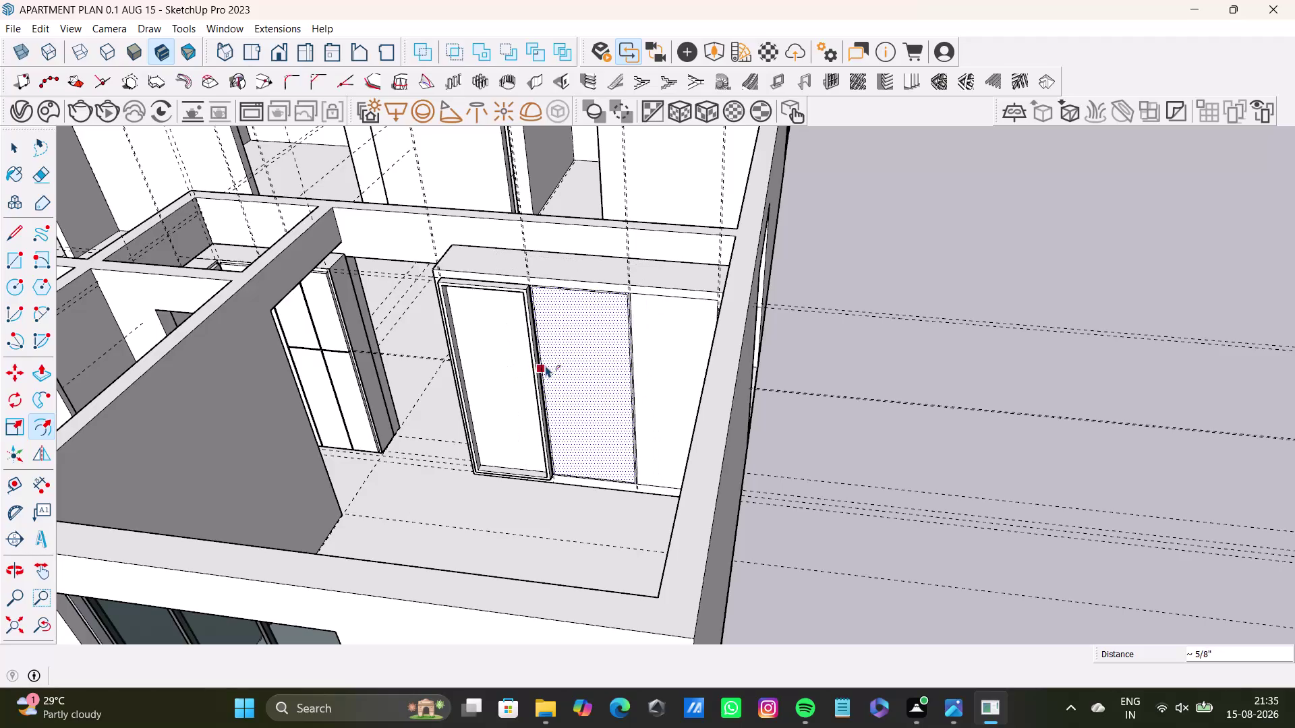
Offset the middle shutter's face inward to create its inner border.
click(543, 362)
middle_drag(578, 427, 601, 468)
scroll(up, 3)
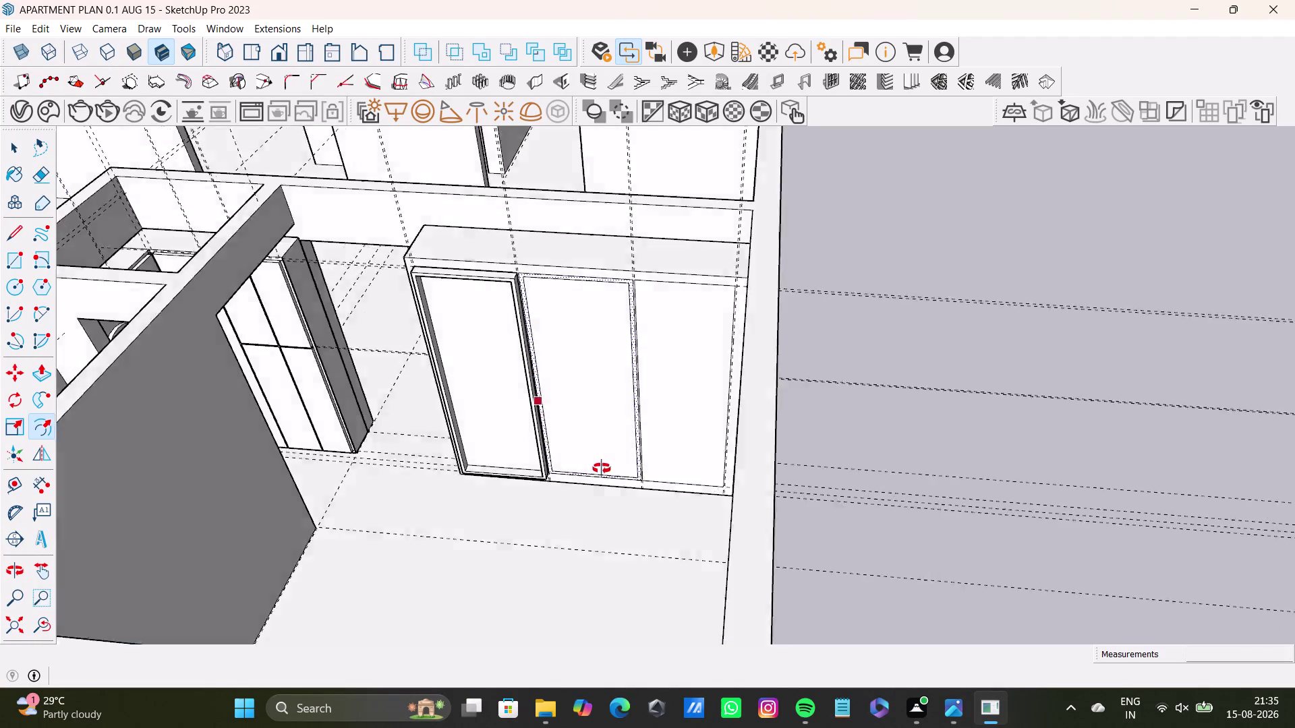
middle_drag(600, 468, 606, 471)
scroll(up, 3)
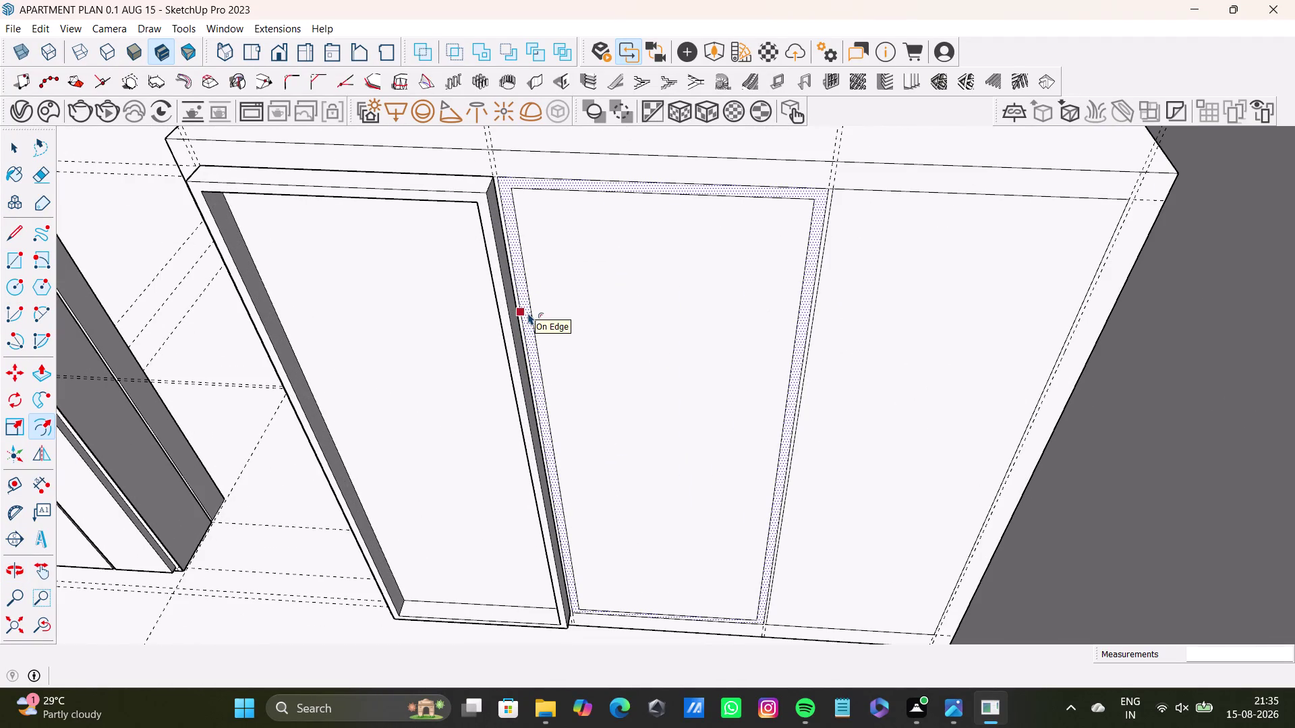
key(space)
click(525, 321)
Push the middle shutter's inner panel back about 3 1/2" with Push/Pull.
key(p)
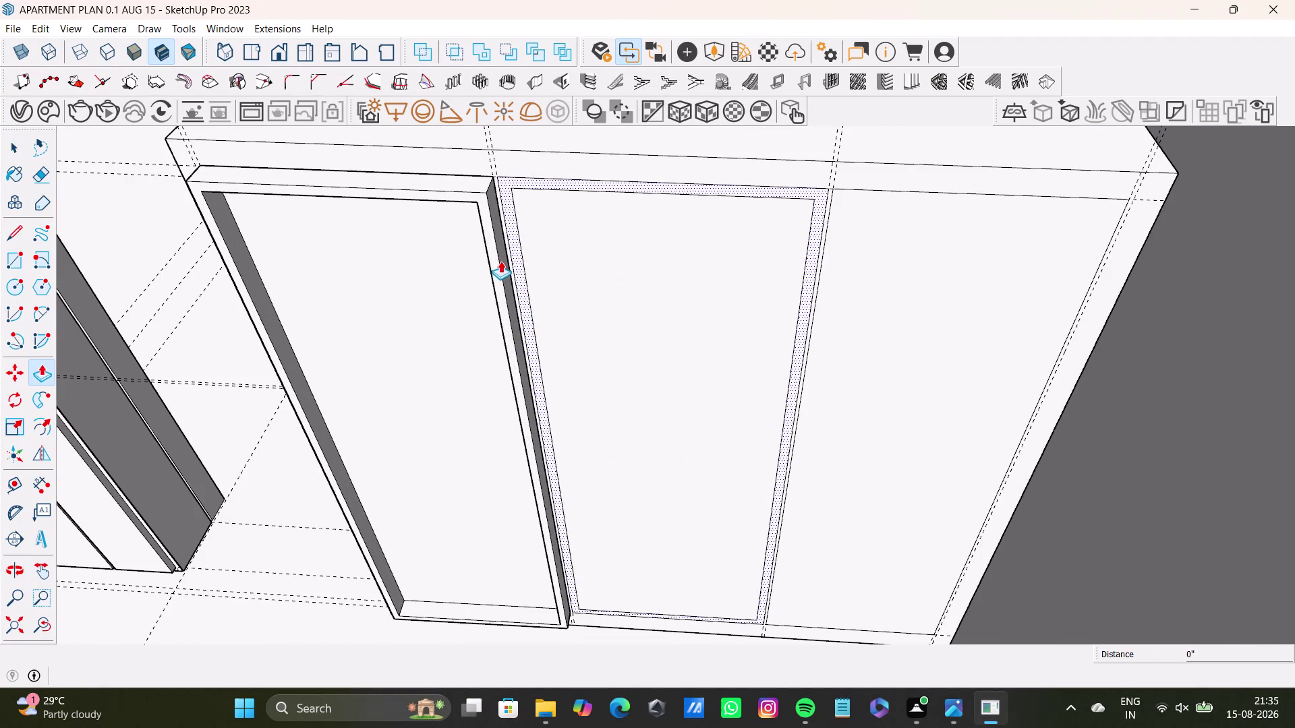
drag(516, 262, 495, 271)
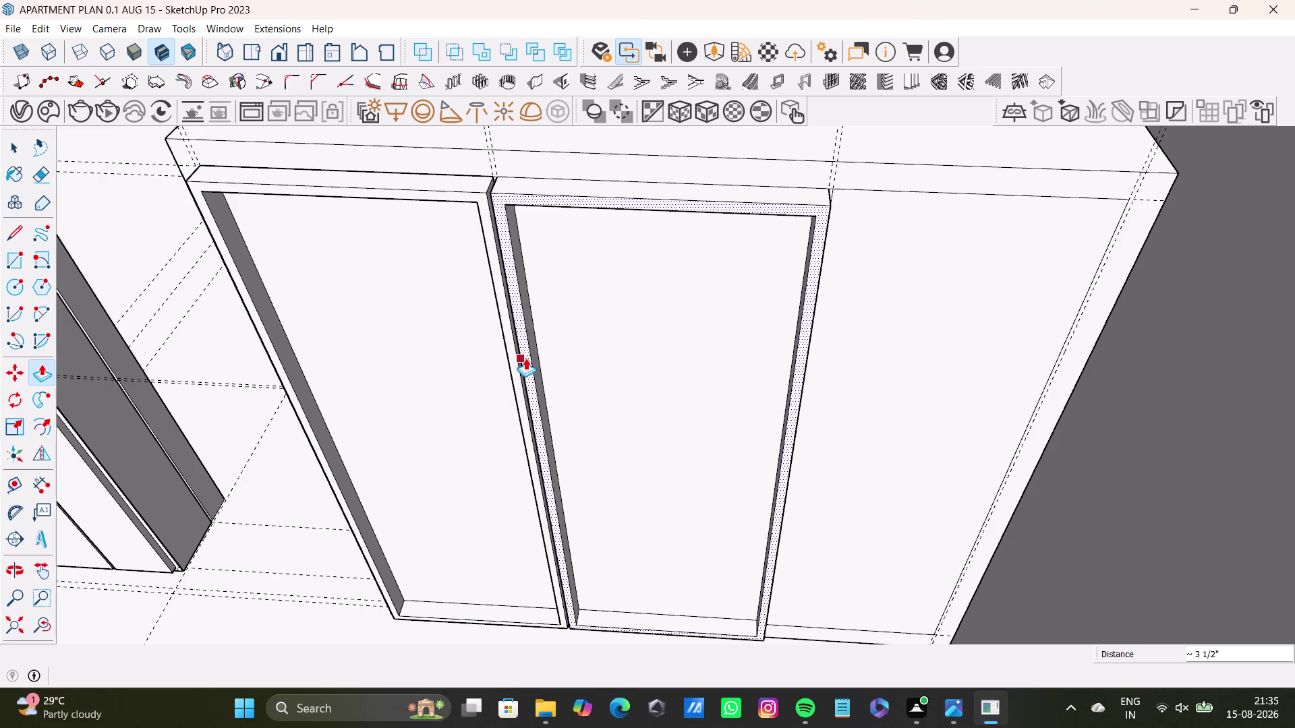
scroll(down, 3)
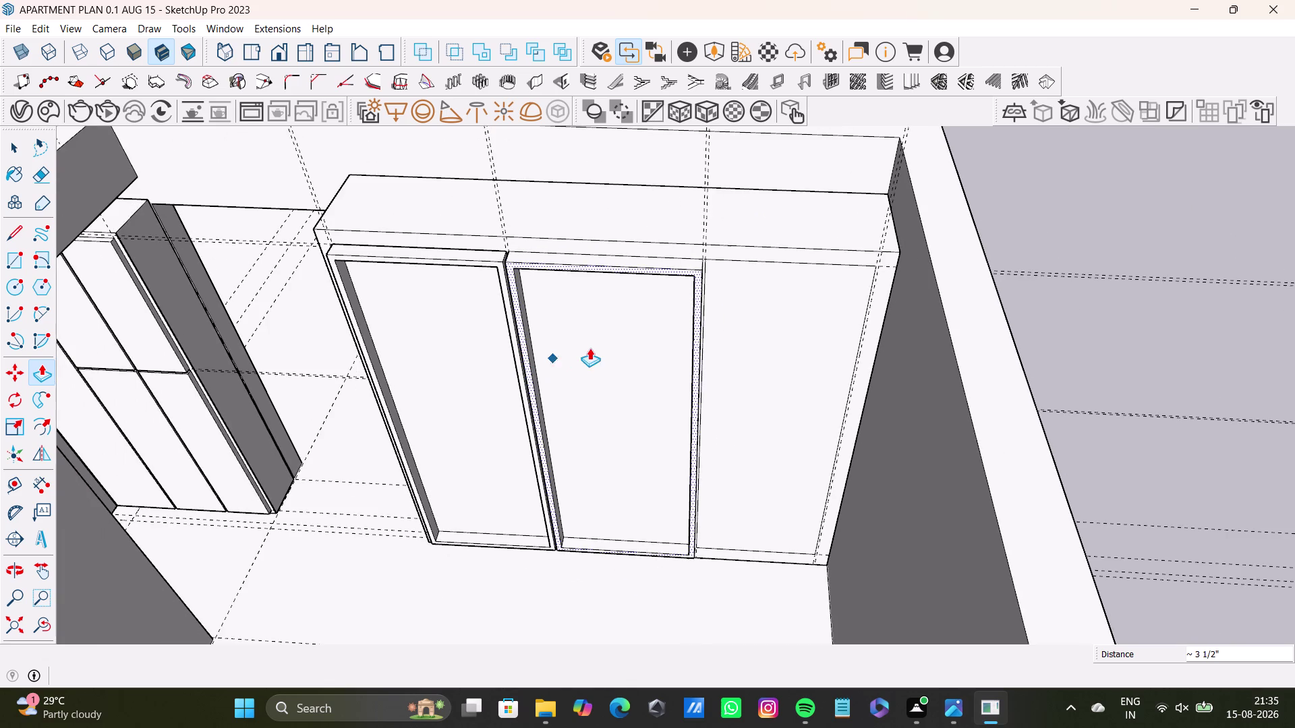
Try offsetting the right shutter's face, undoing two wrongly sized insets.
middle_drag(595, 345, 477, 373)
click(643, 365)
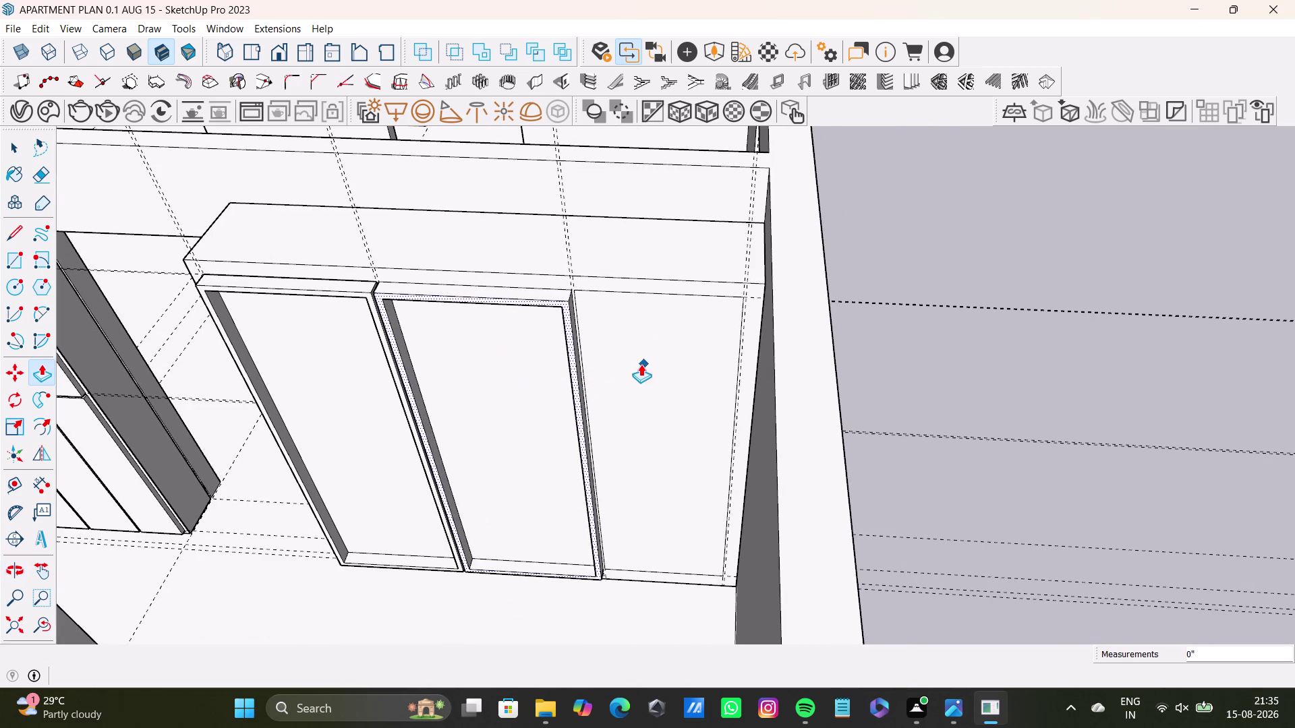
key(space)
click(640, 364)
click(46, 433)
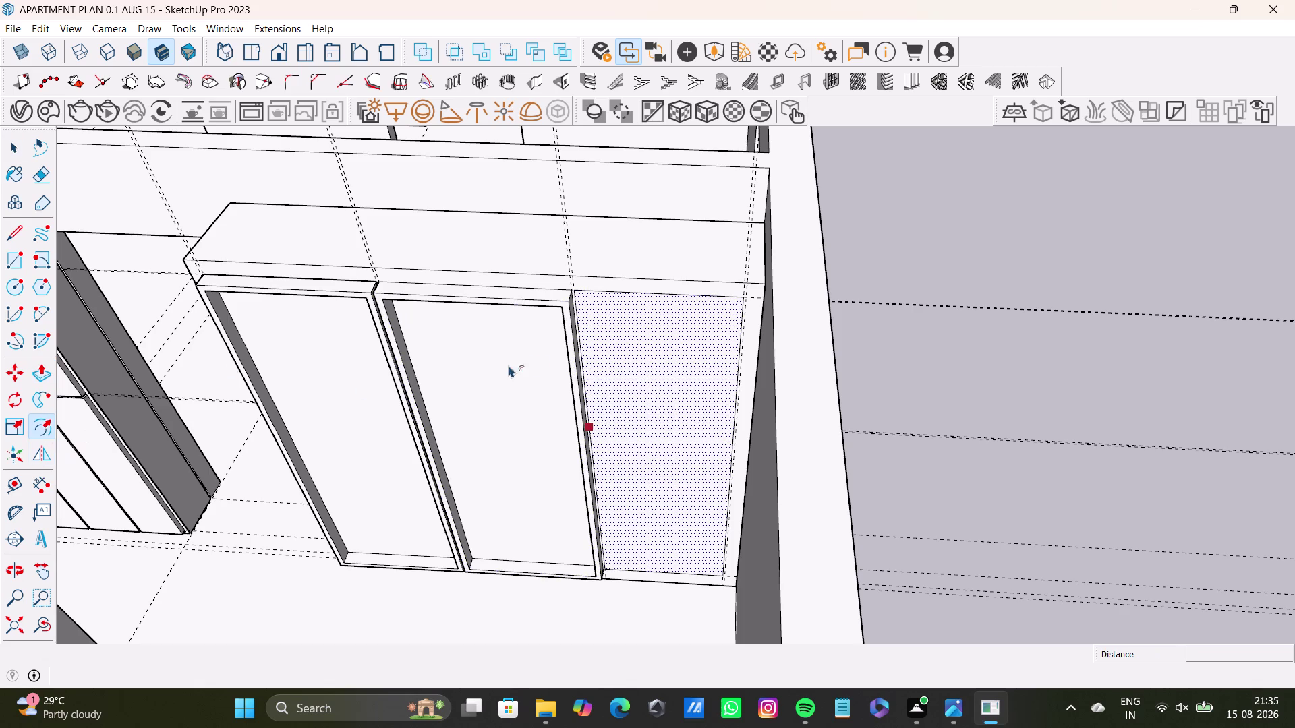
click(646, 373)
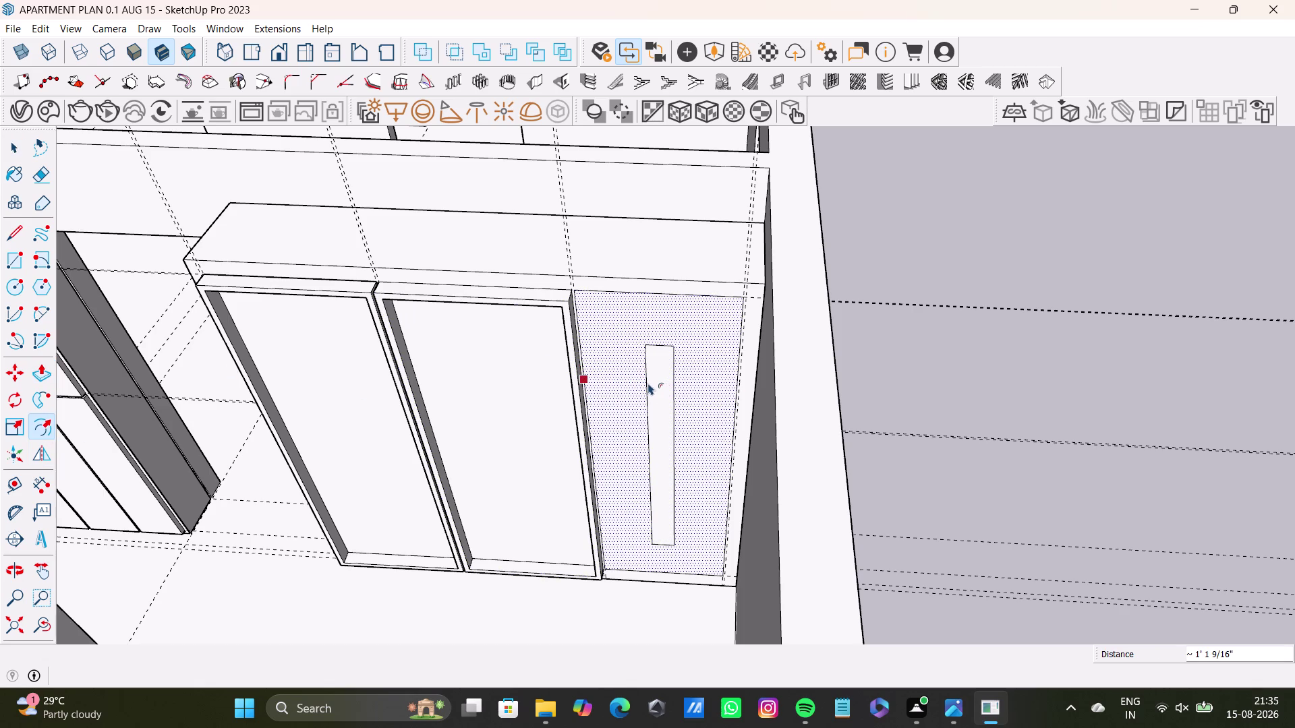
key(ctrl+z)
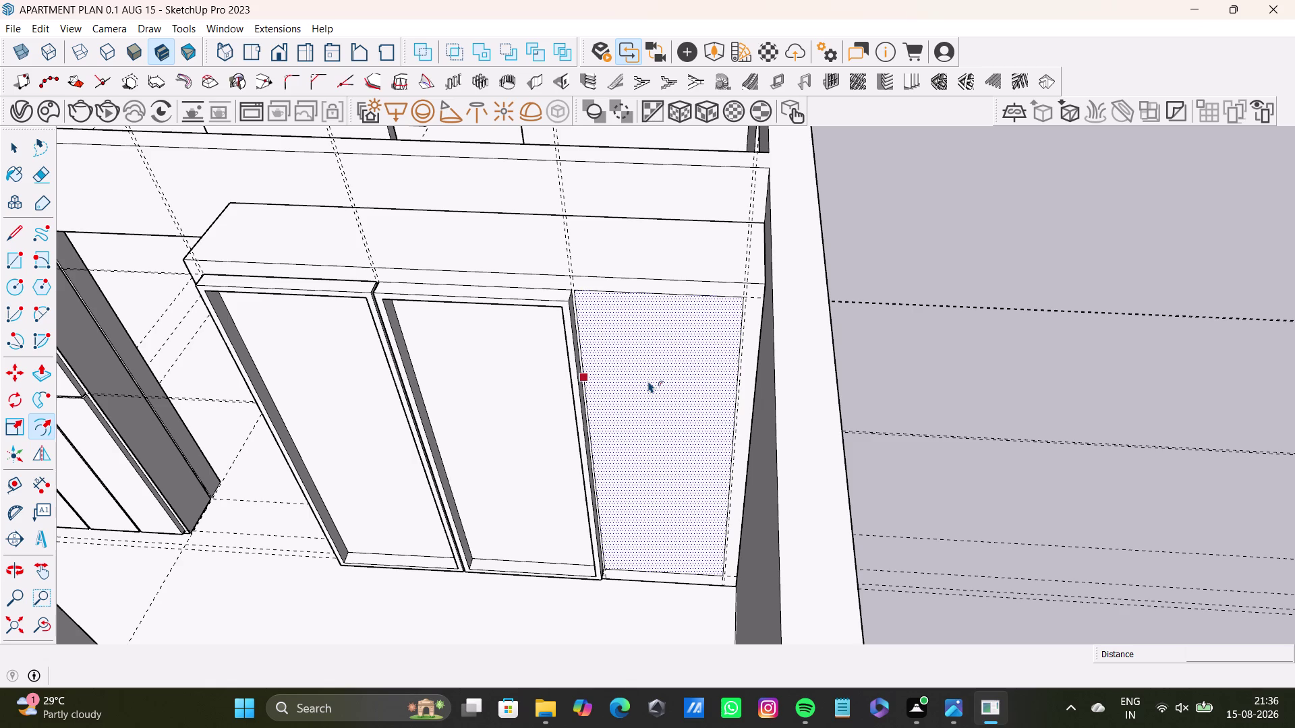
click(658, 394)
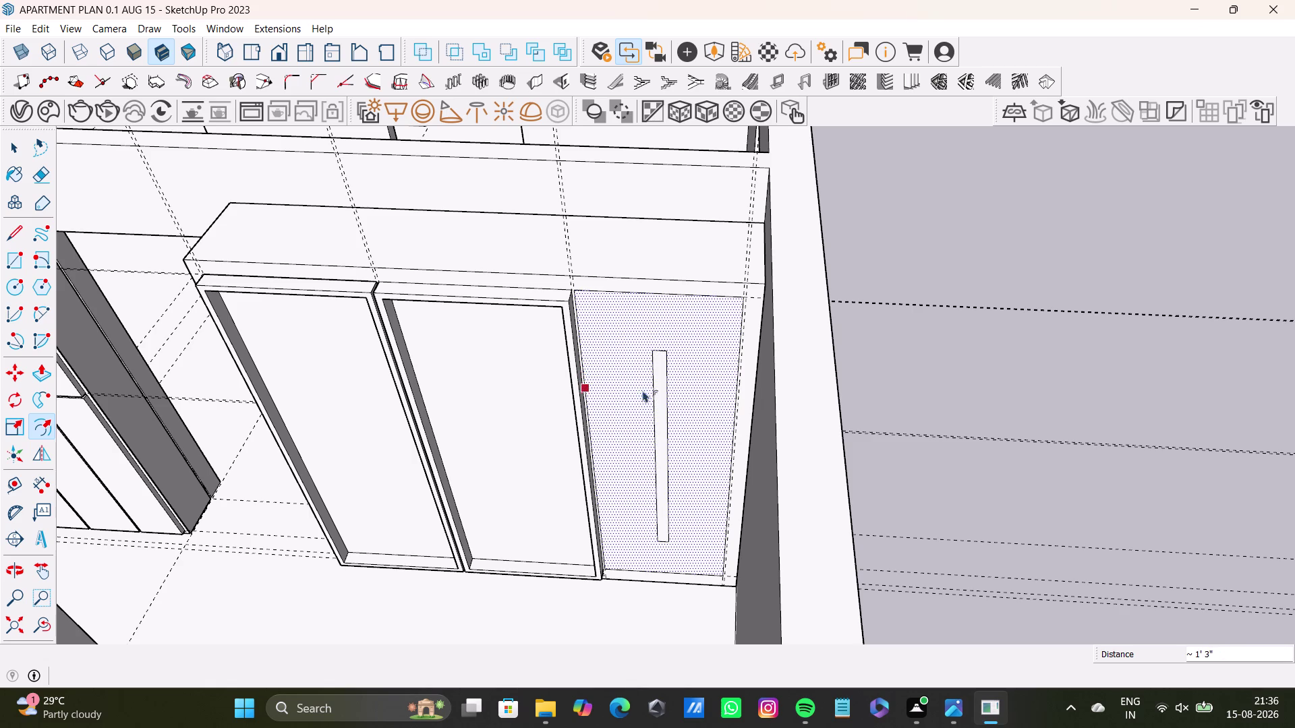
key(ctrl+z)
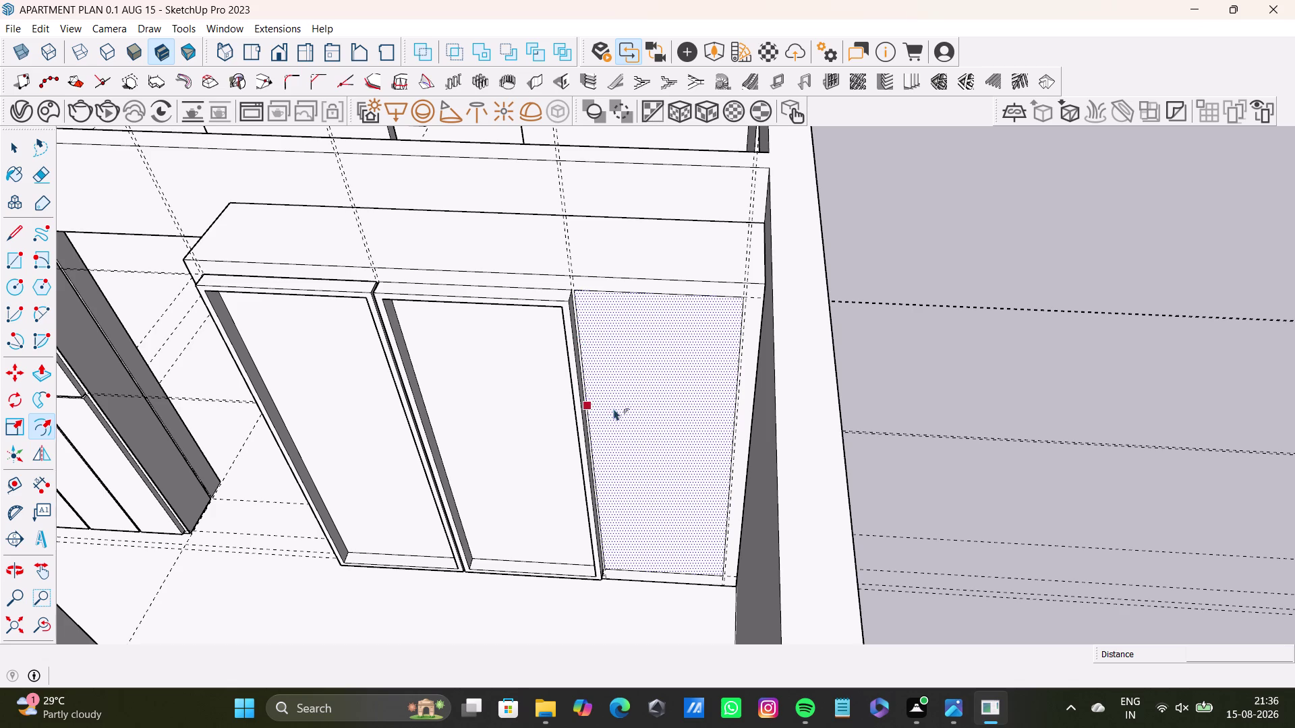
Inset the right shutter's border correctly and pick its inner panel for Push/Pull.
click(650, 404)
key(ctrl+z)
click(664, 408)
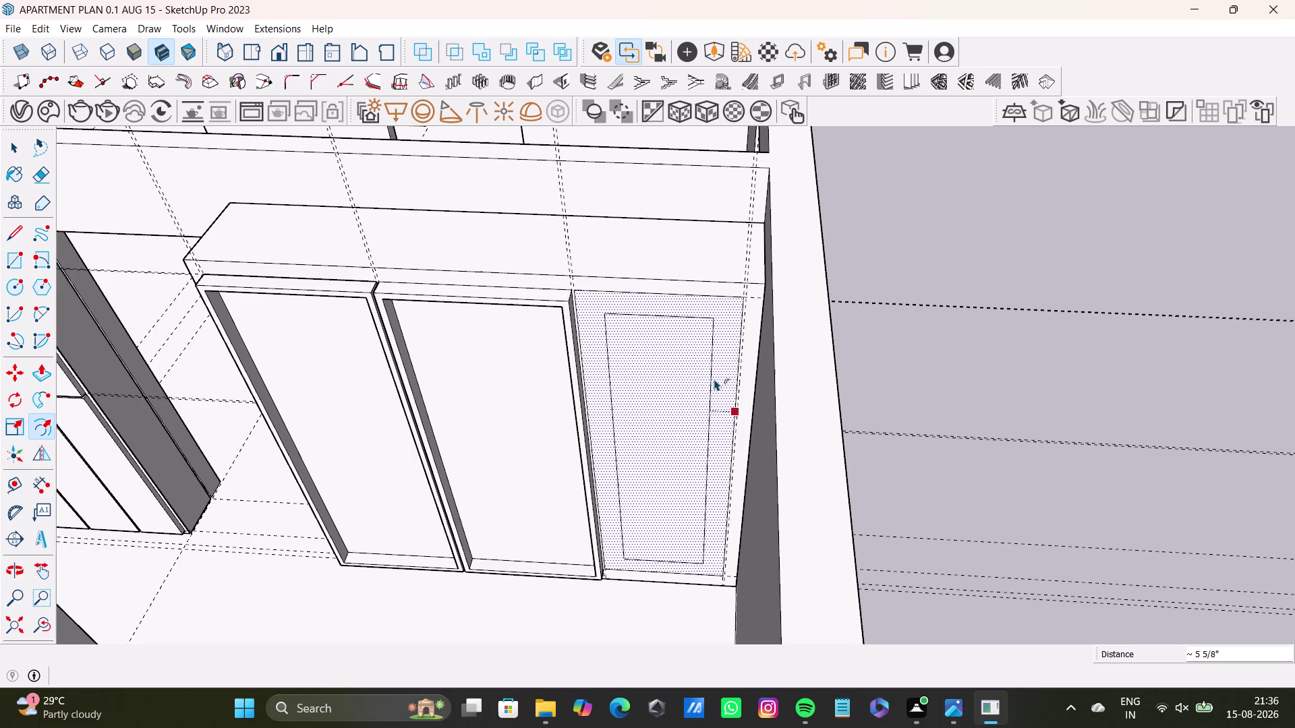
click(726, 376)
key(space)
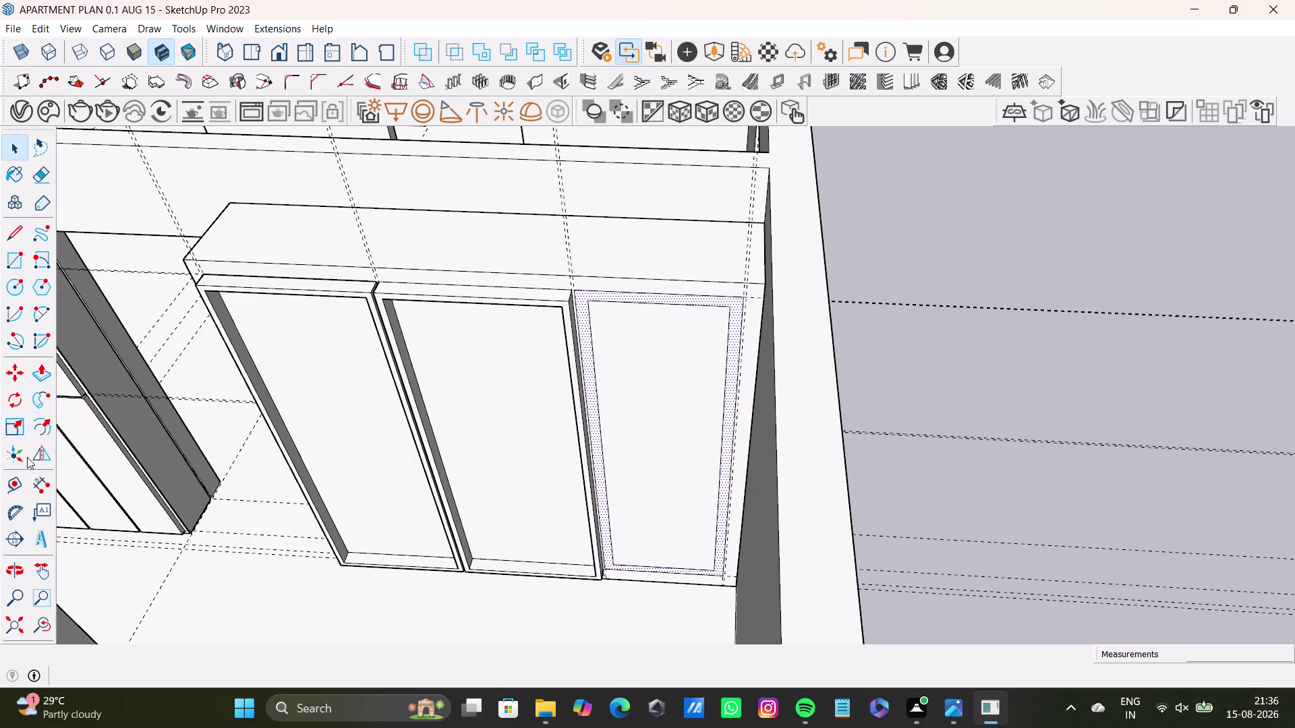
click(37, 378)
click(592, 360)
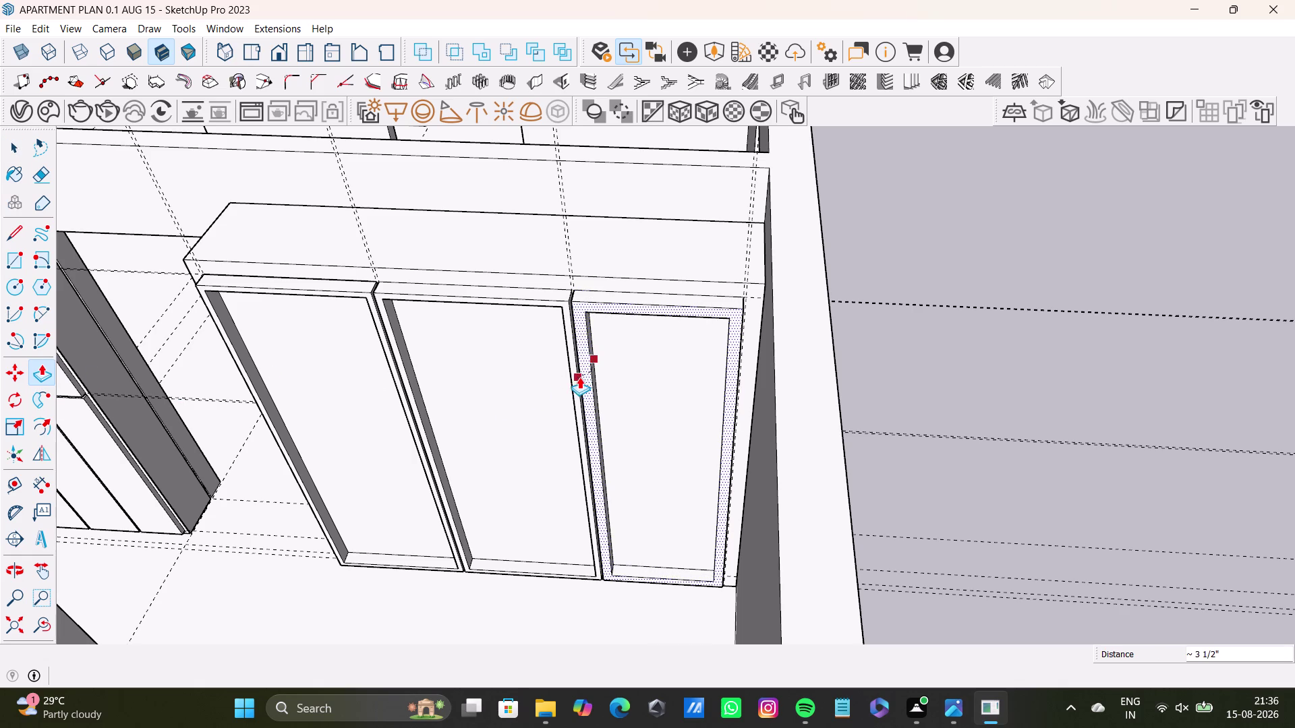
click(576, 372)
scroll(down, 3)
scroll(down, 3)
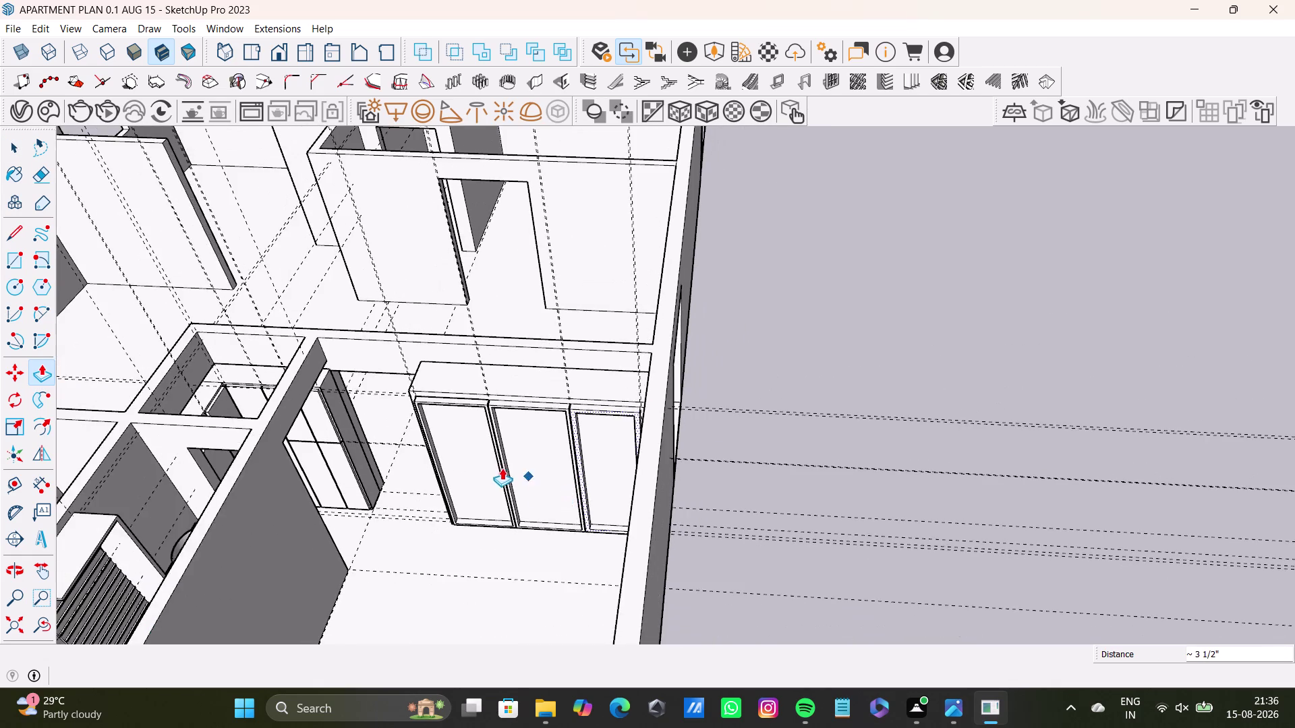
scroll(down, 3)
middle_drag(501, 467, 623, 394)
scroll(up, 3)
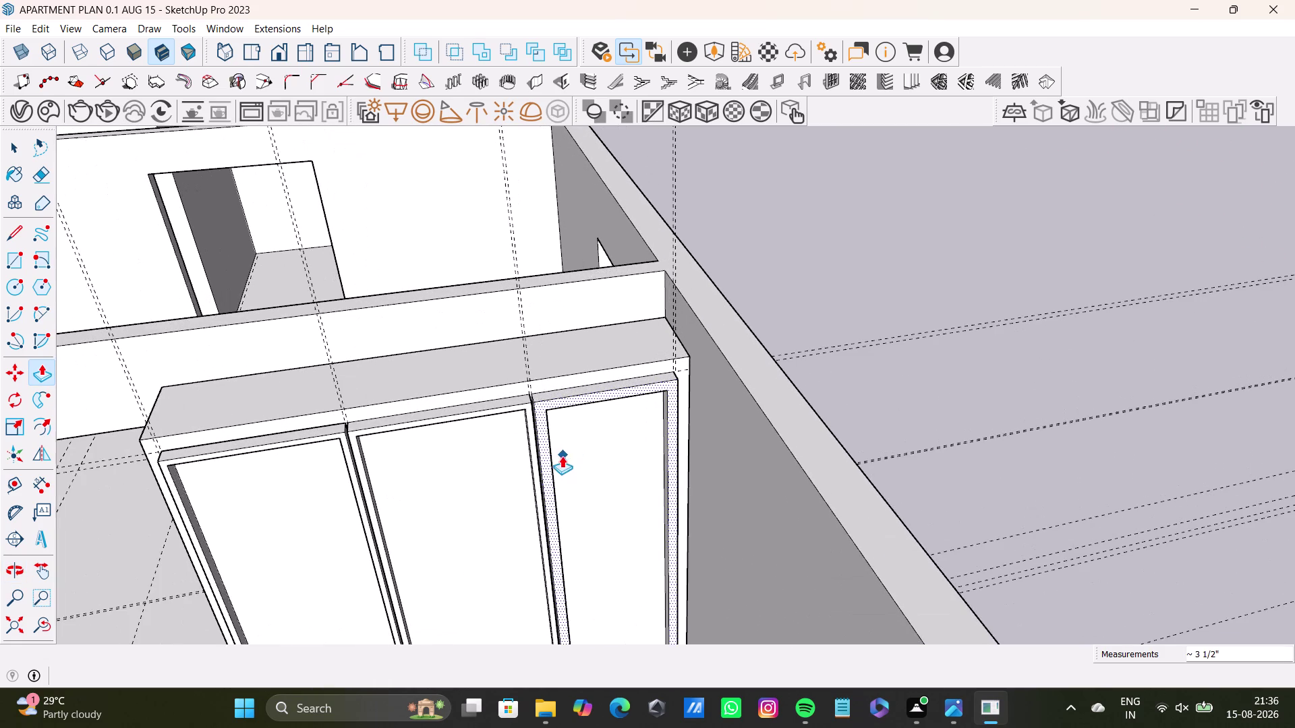
middle_drag(558, 456, 389, 459)
middle_drag(627, 508, 542, 462)
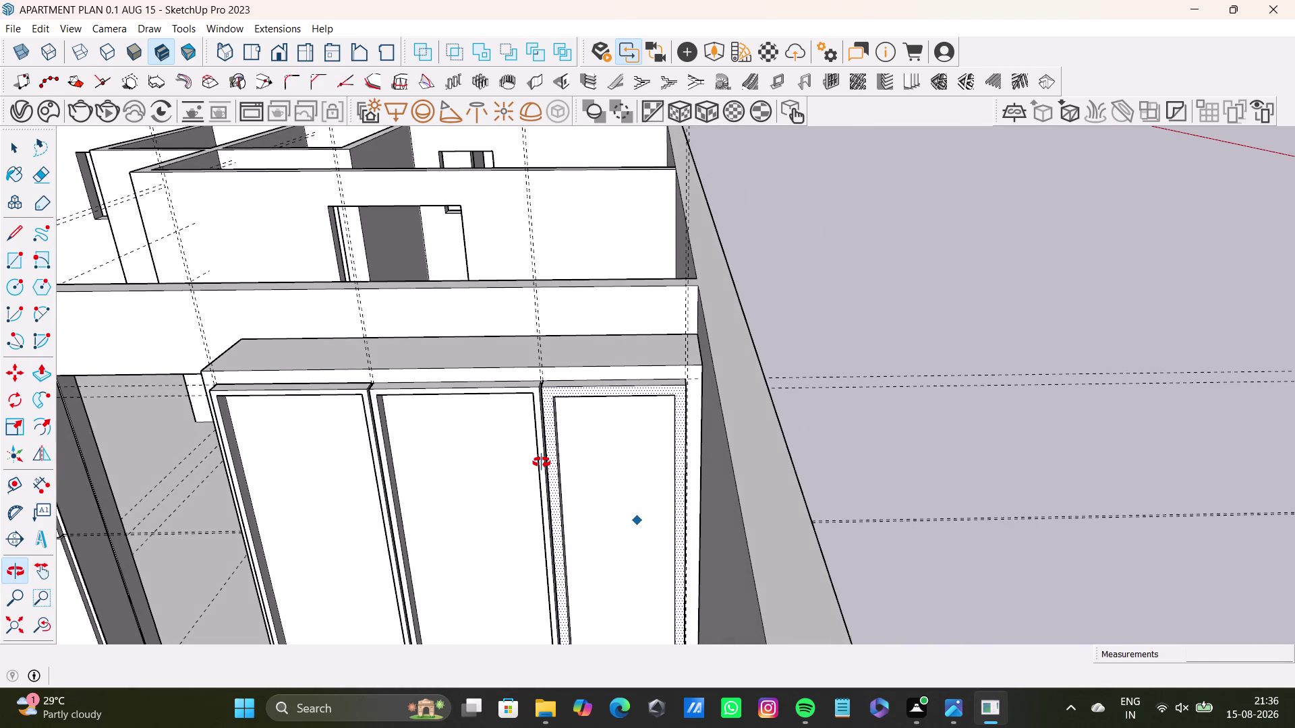
middle_drag(542, 462, 601, 432)
middle_drag(613, 429, 643, 336)
middle_drag(650, 336, 617, 382)
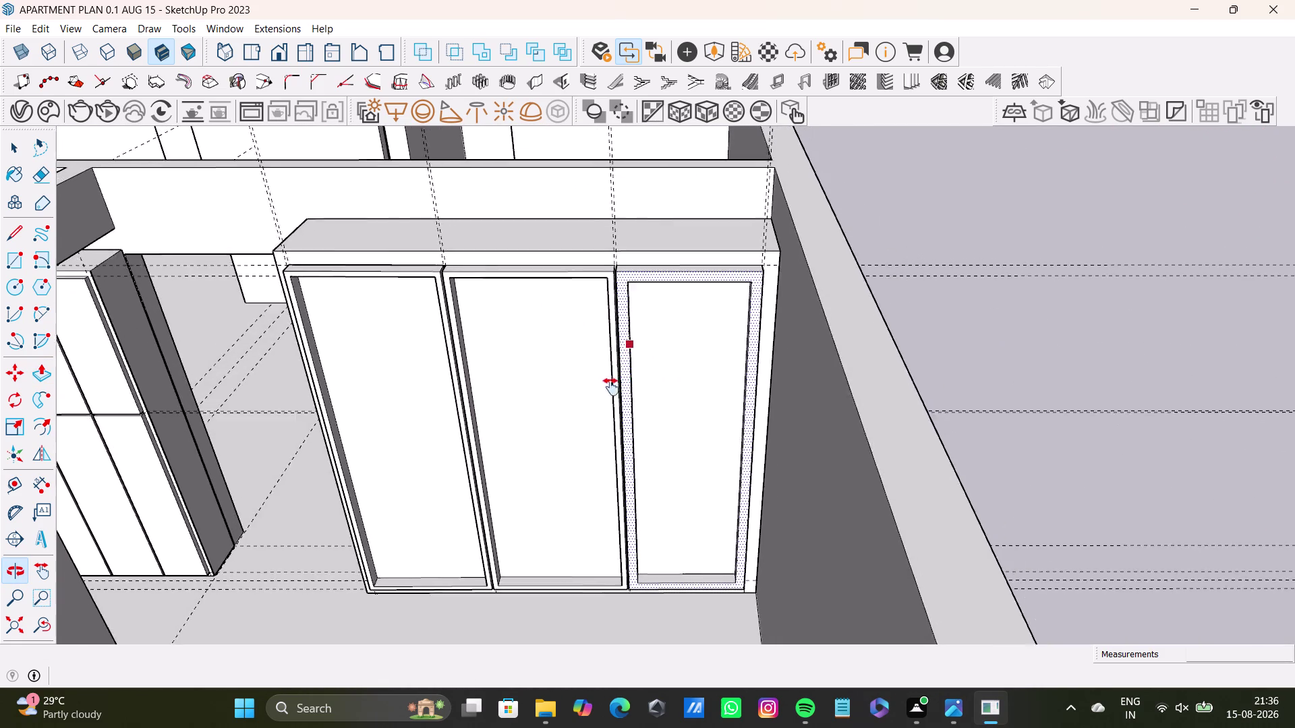
middle_drag(618, 382, 585, 476)
scroll(up, 3)
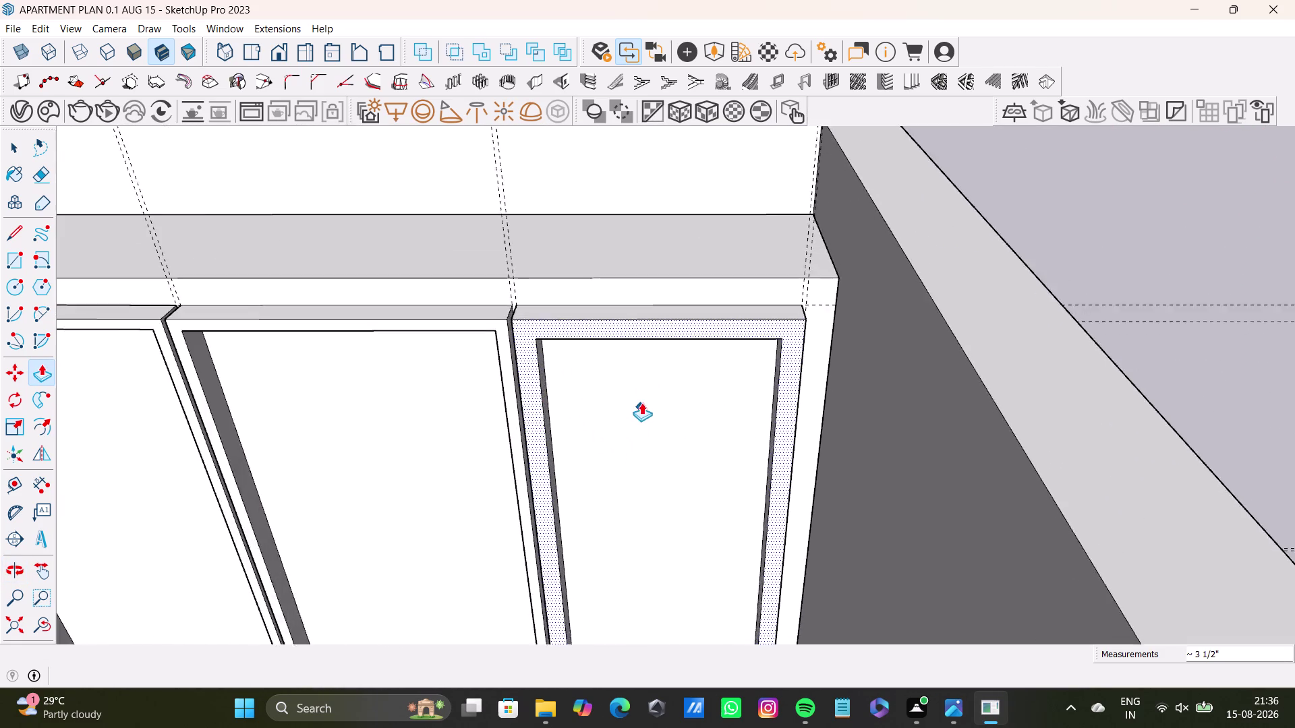
middle_drag(644, 389, 637, 273)
scroll(up, 3)
middle_drag(591, 365, 518, 238)
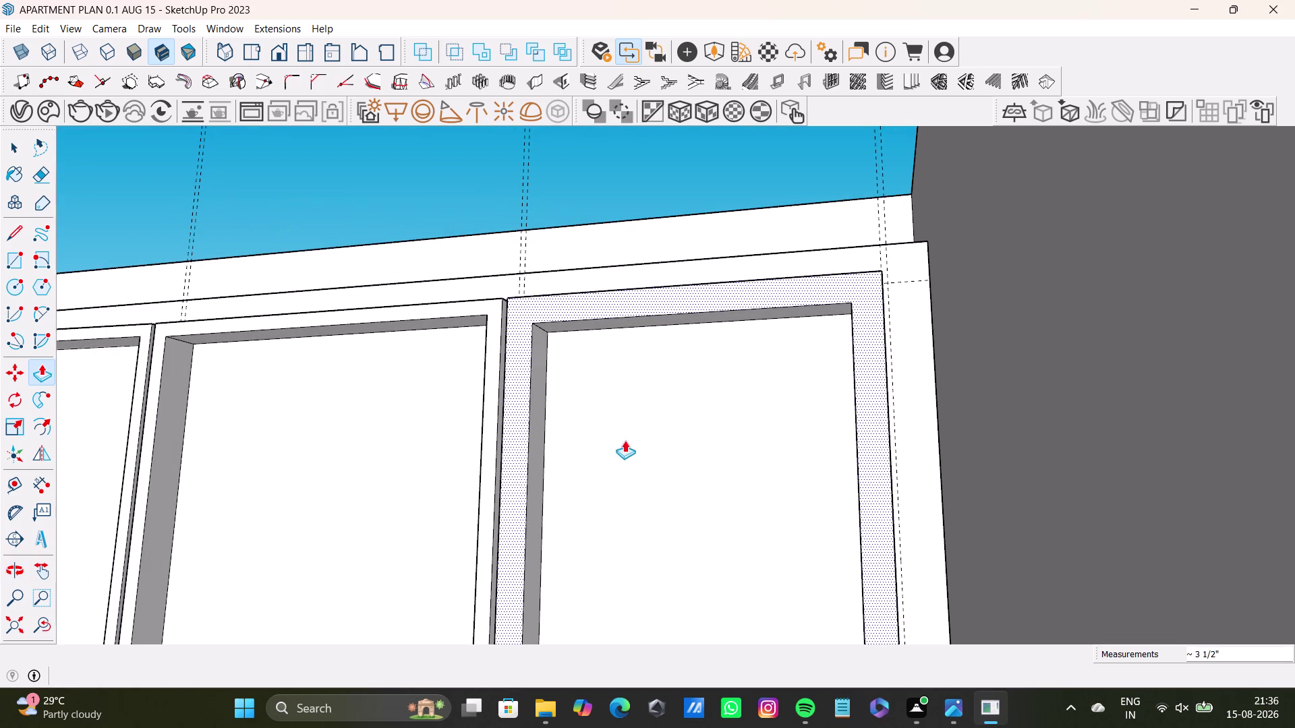
middle_drag(612, 419, 571, 503)
scroll(up, 3)
middle_drag(571, 421, 583, 345)
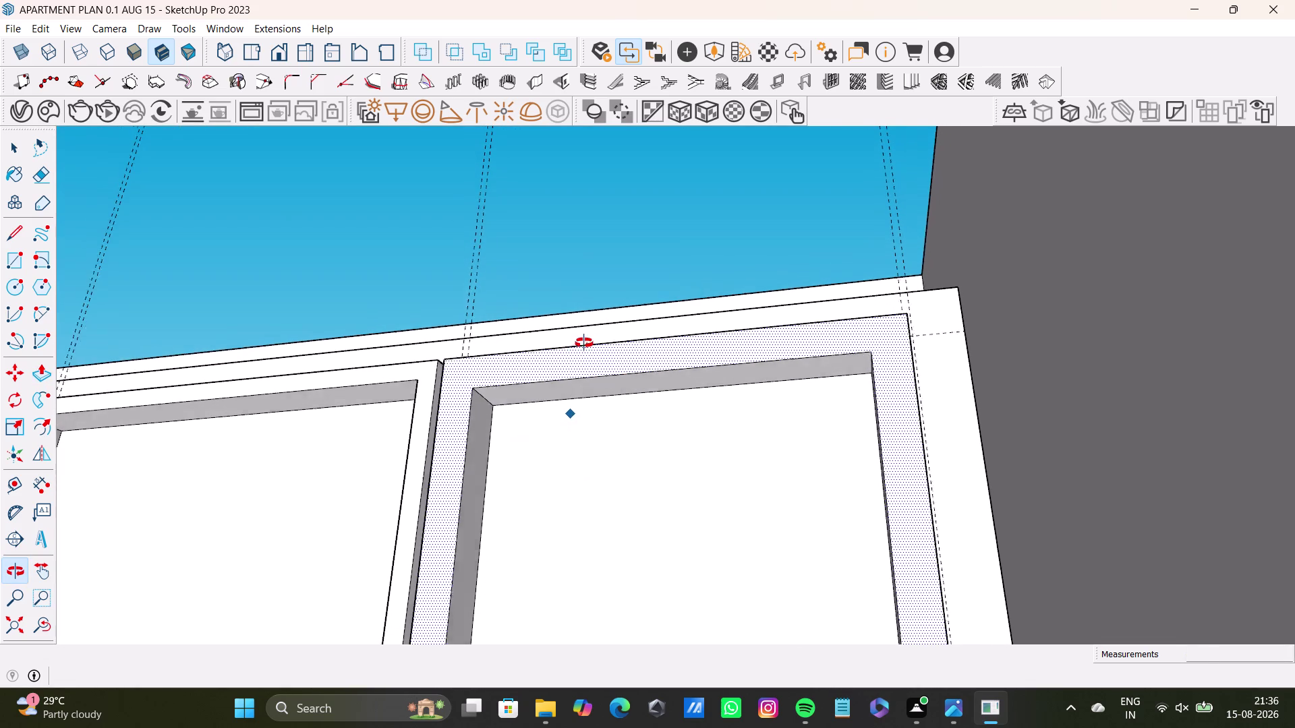
middle_drag(582, 344, 583, 343)
key(space)
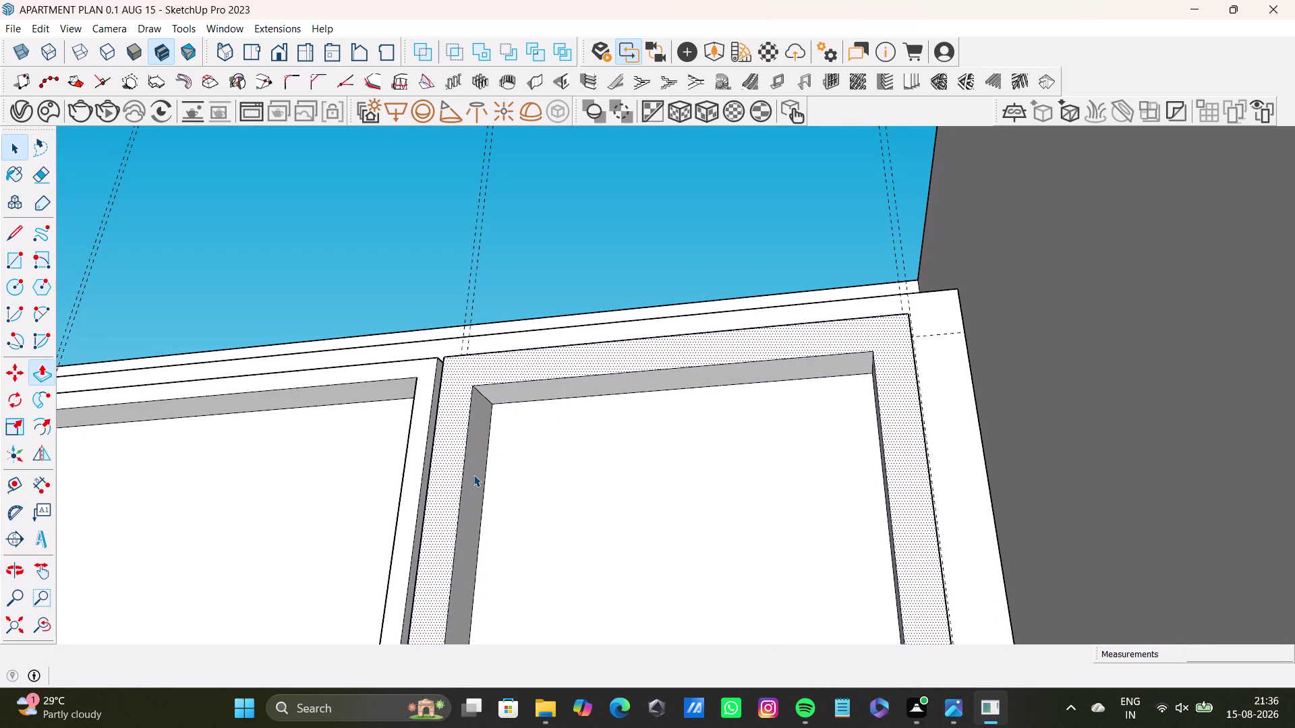
Push/Pull the right shutter's inner side and top frame faces, using a 1/2" offset.
click(474, 476)
key(p)
drag(474, 477, 467, 479)
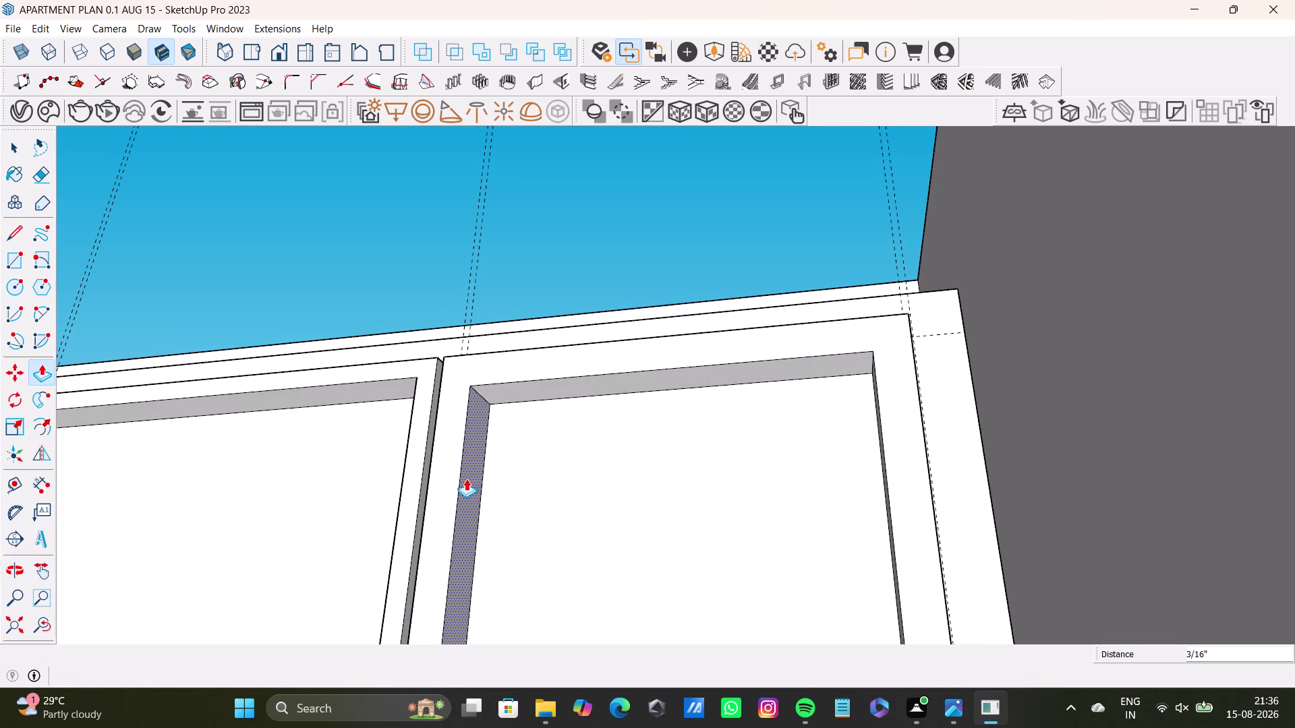
drag(467, 479, 465, 479)
key(space)
click(593, 383)
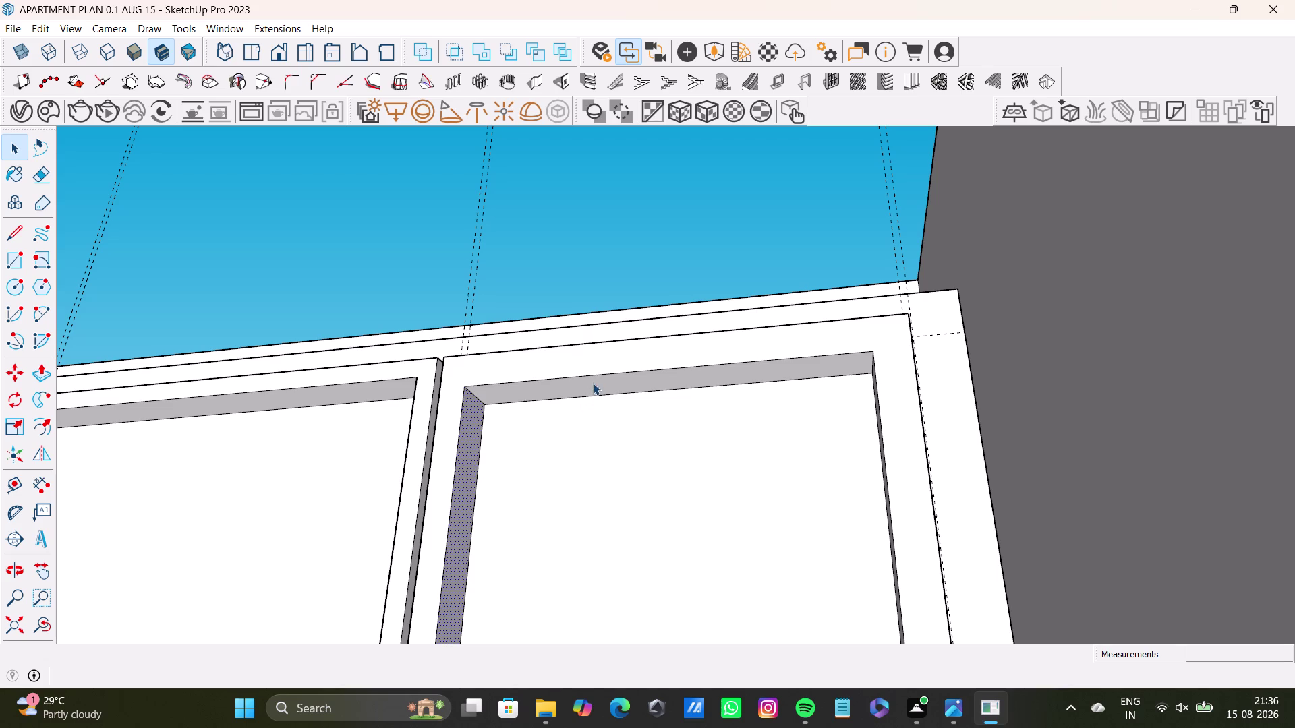
key(p)
drag(592, 382, 593, 375)
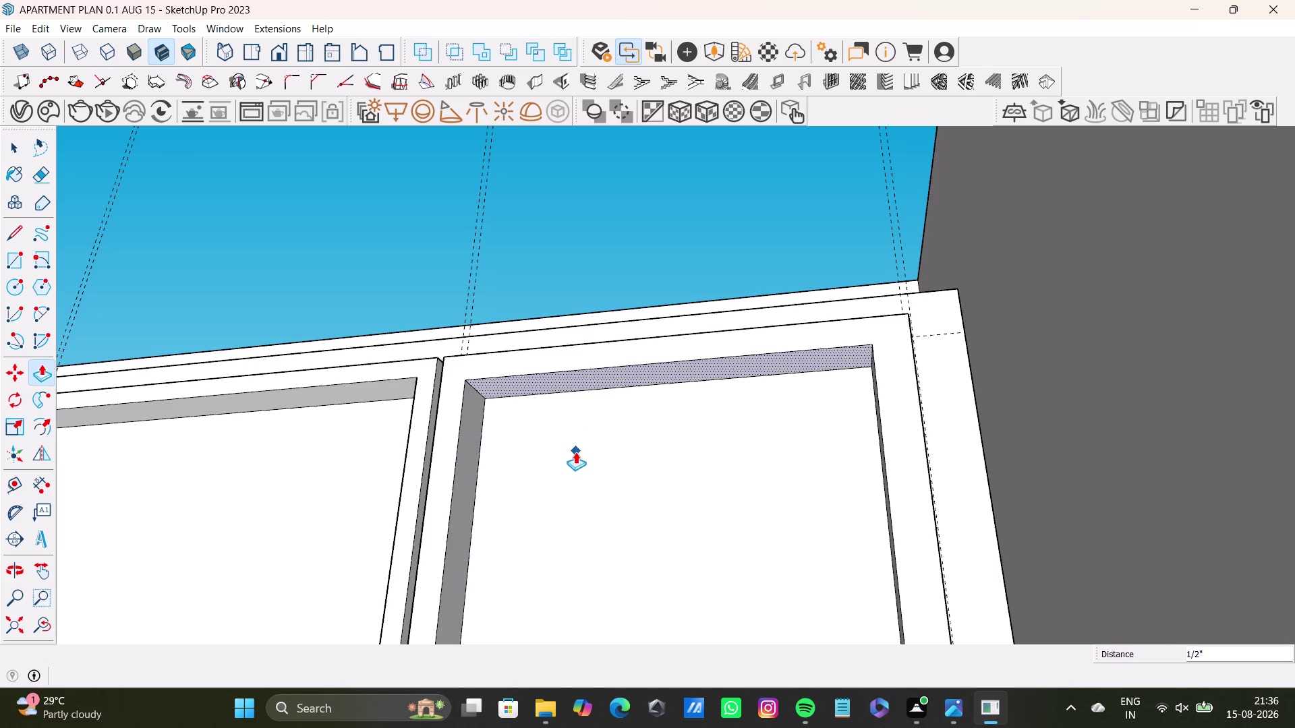
Push the right inner frame strip back 3/8" and return to Select.
middle_drag(635, 495, 759, 622)
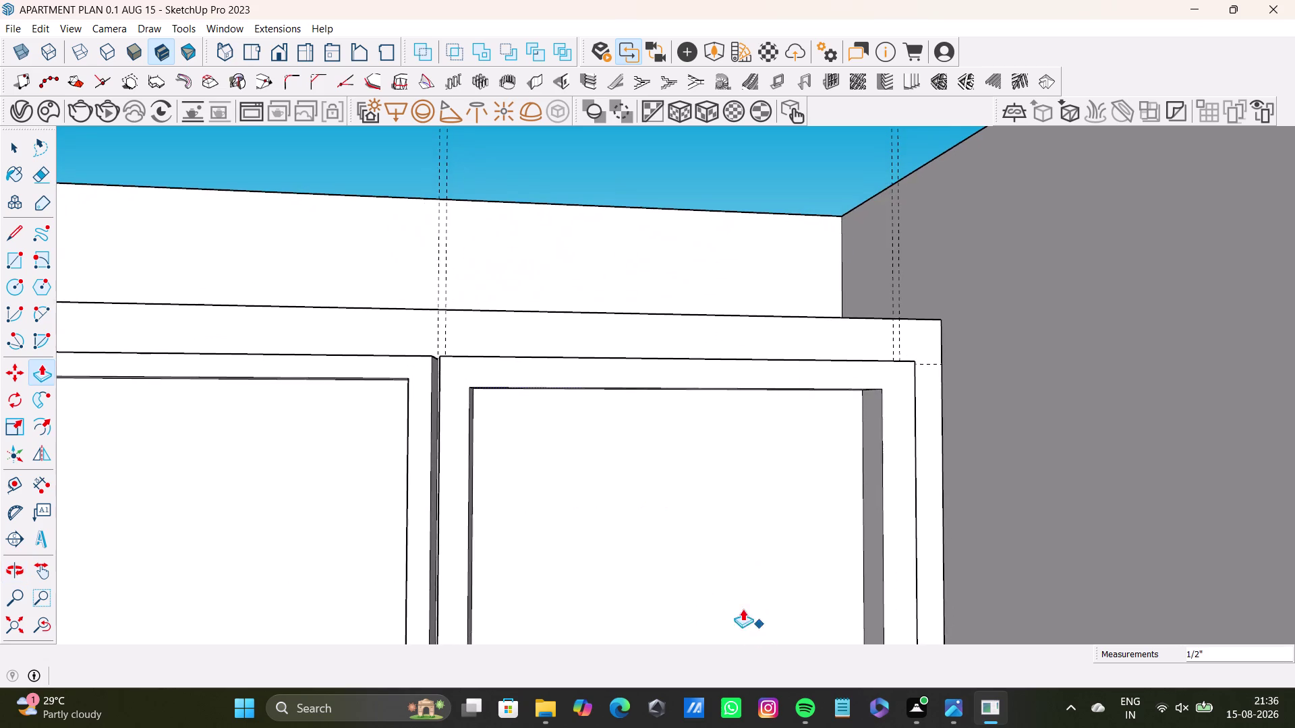
scroll(down, 3)
middle_drag(704, 540, 673, 495)
middle_drag(670, 493, 665, 552)
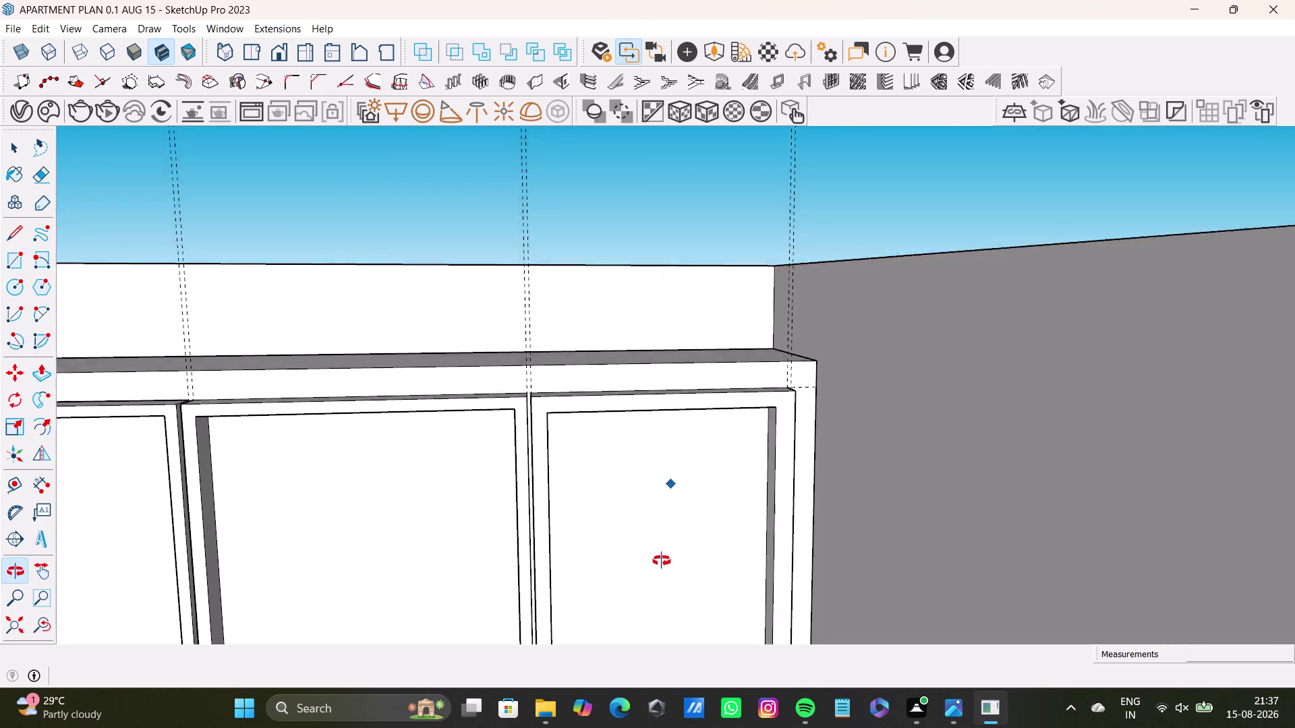
middle_drag(665, 551, 659, 567)
scroll(up, 3)
middle_drag(712, 464, 655, 483)
middle_drag(701, 494, 767, 500)
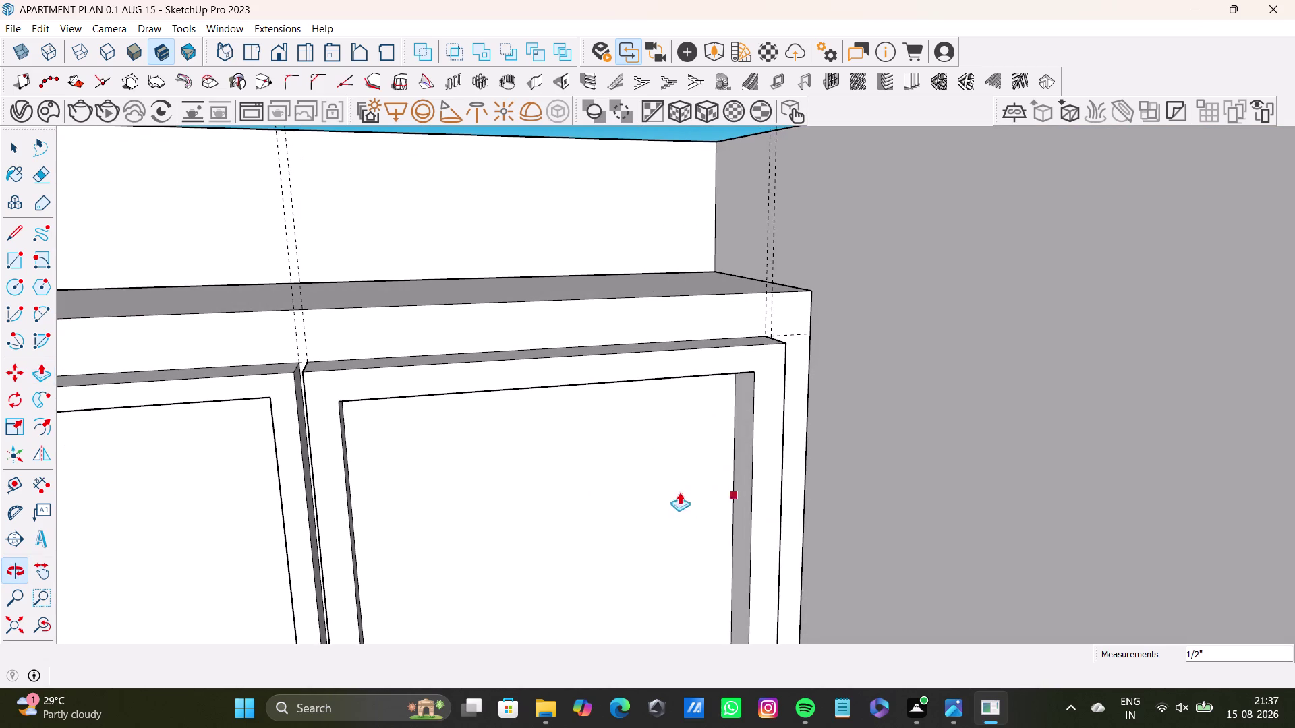
key(space)
click(741, 460)
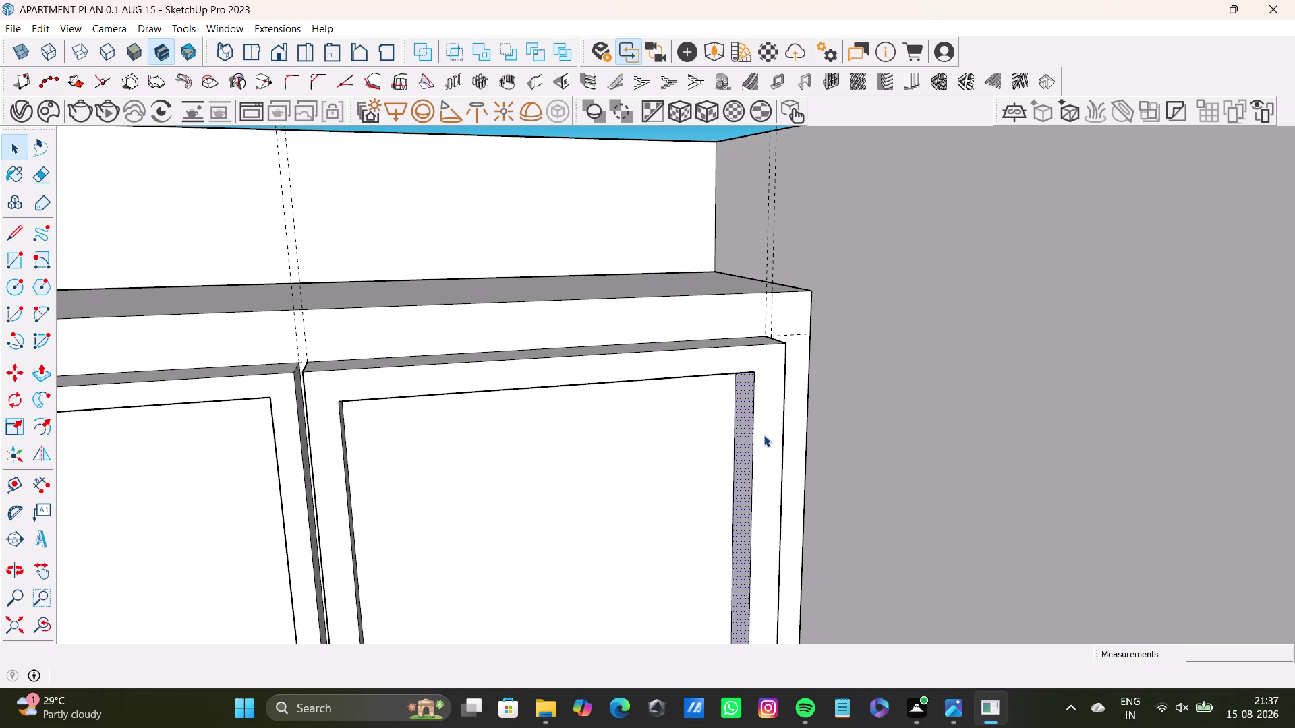
key(p)
drag(741, 455, 746, 457)
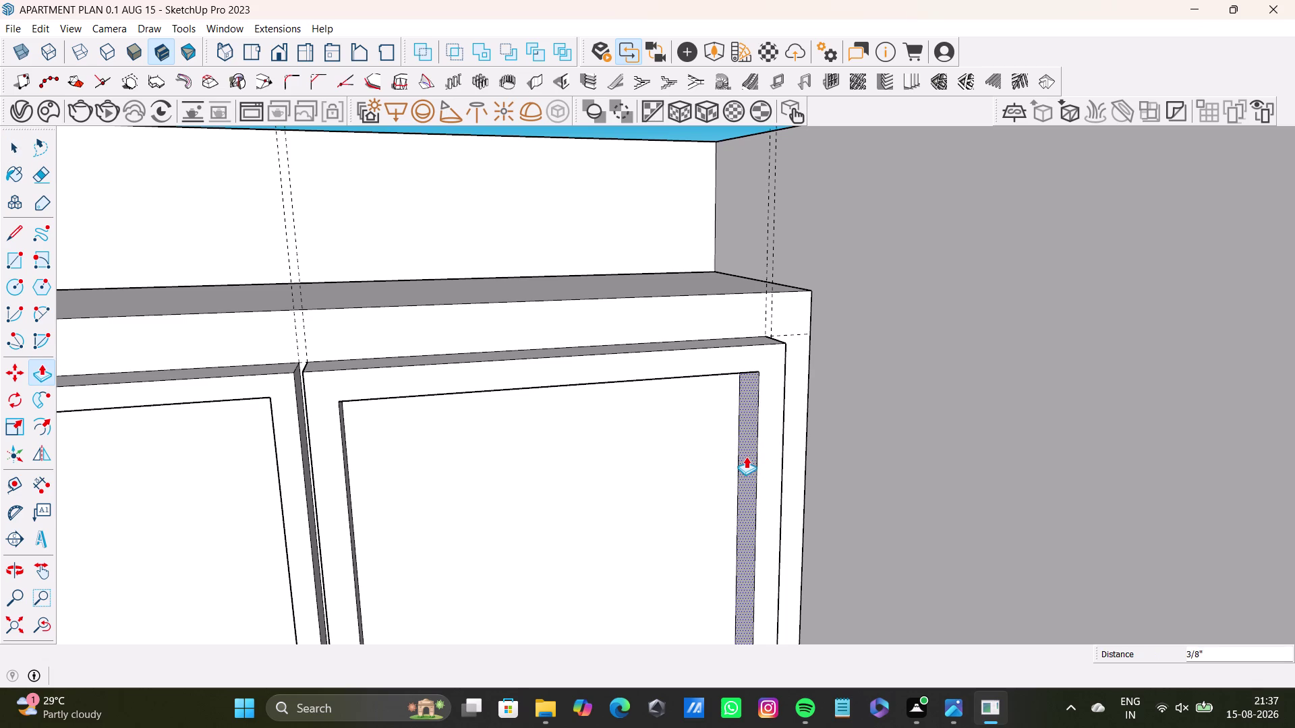
drag(746, 456, 751, 457)
key(space)
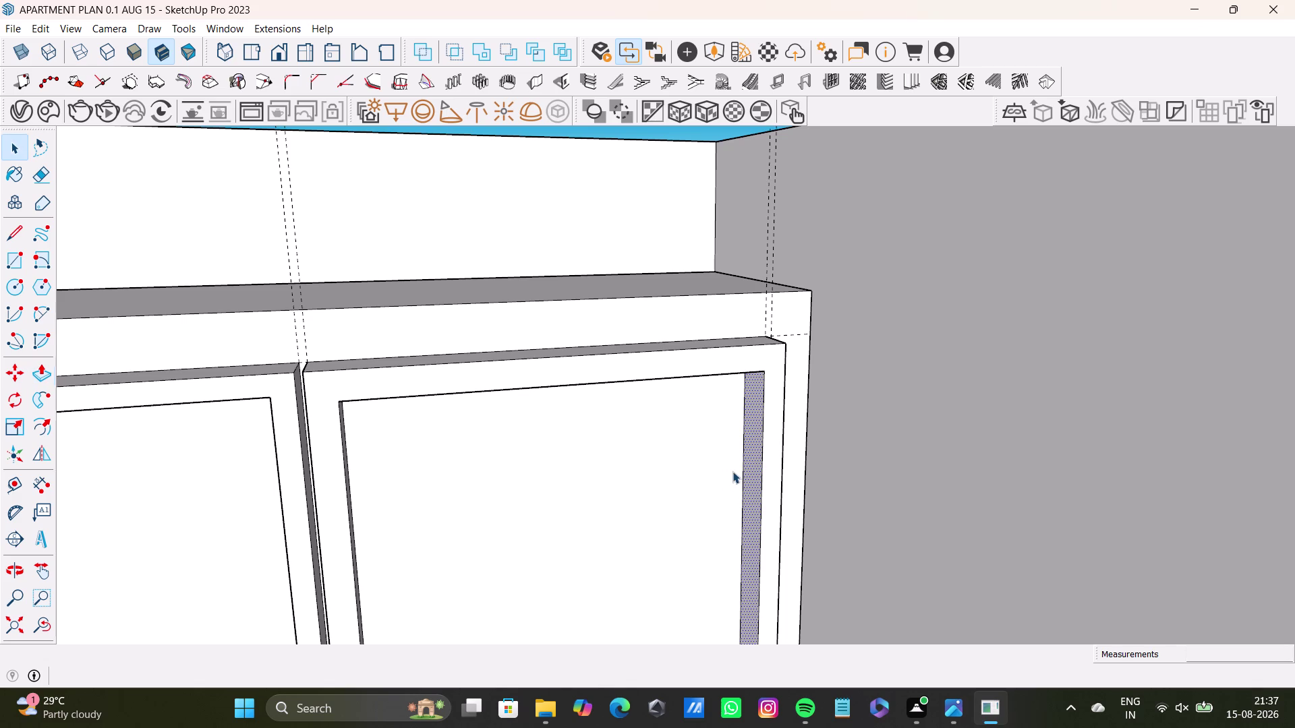
scroll(down, 3)
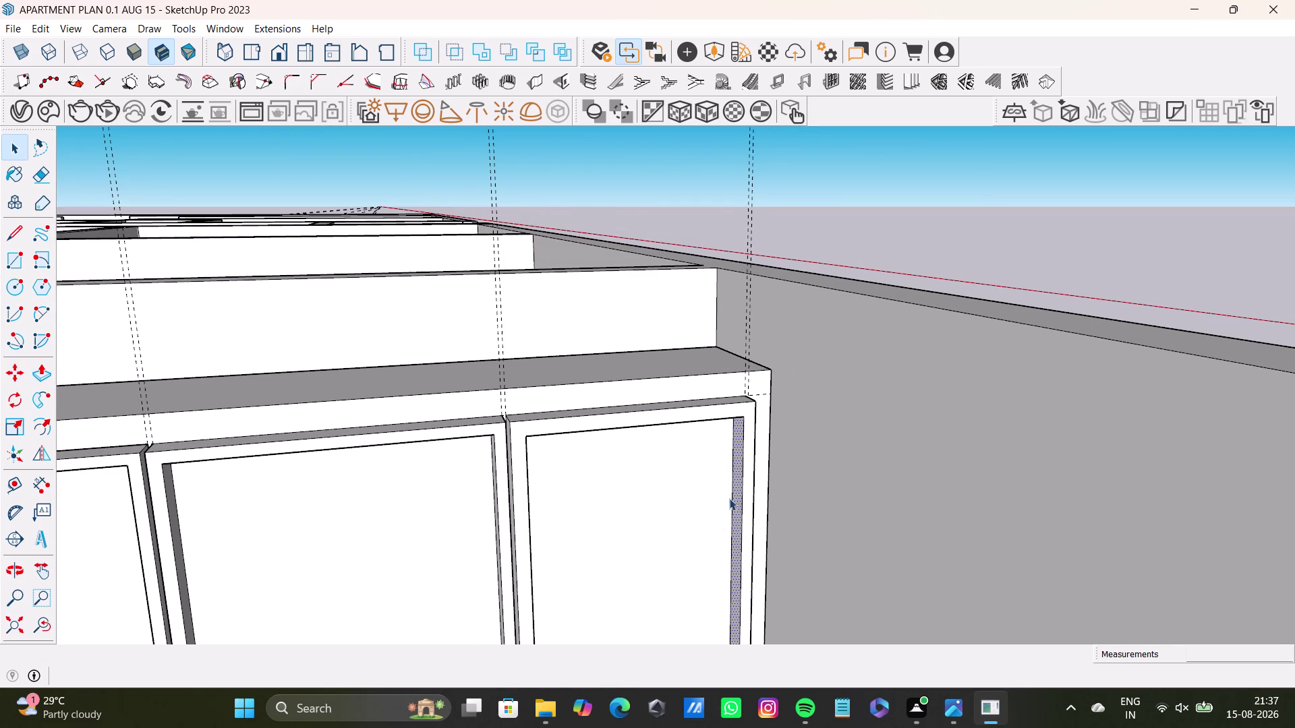
middle_drag(711, 522, 586, 633)
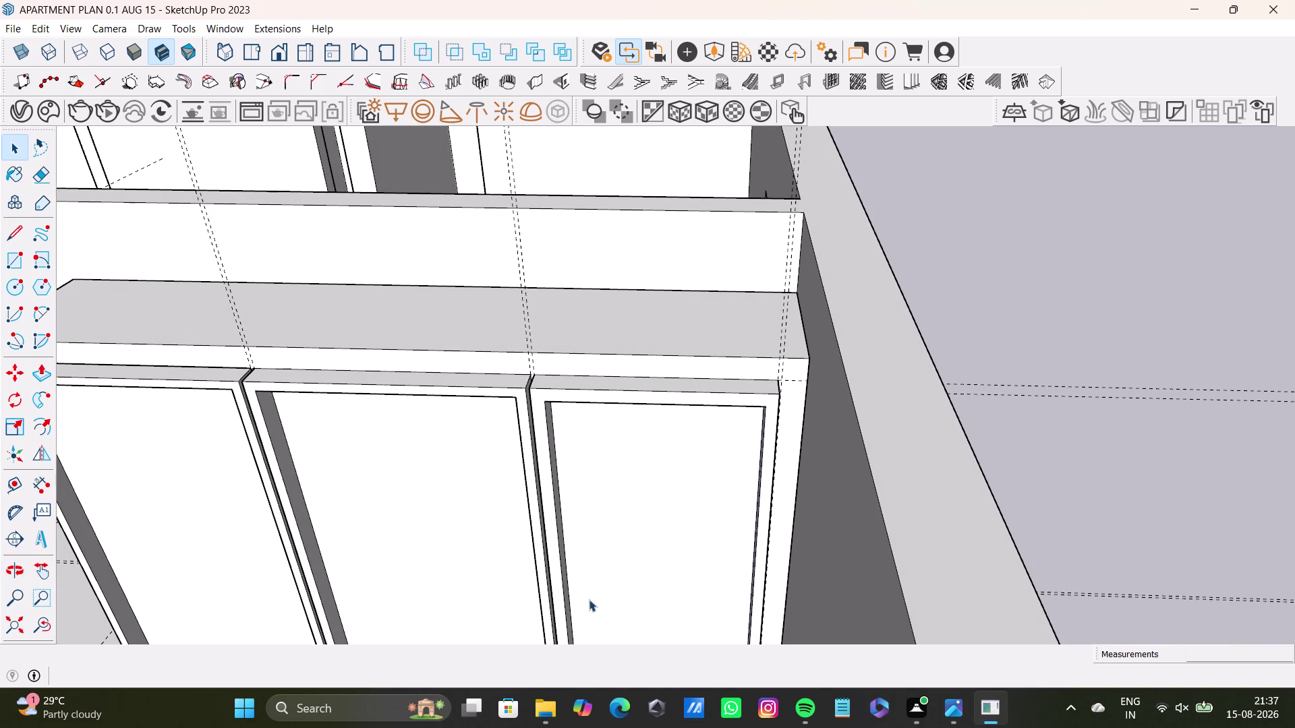
click(1093, 280)
key(space)
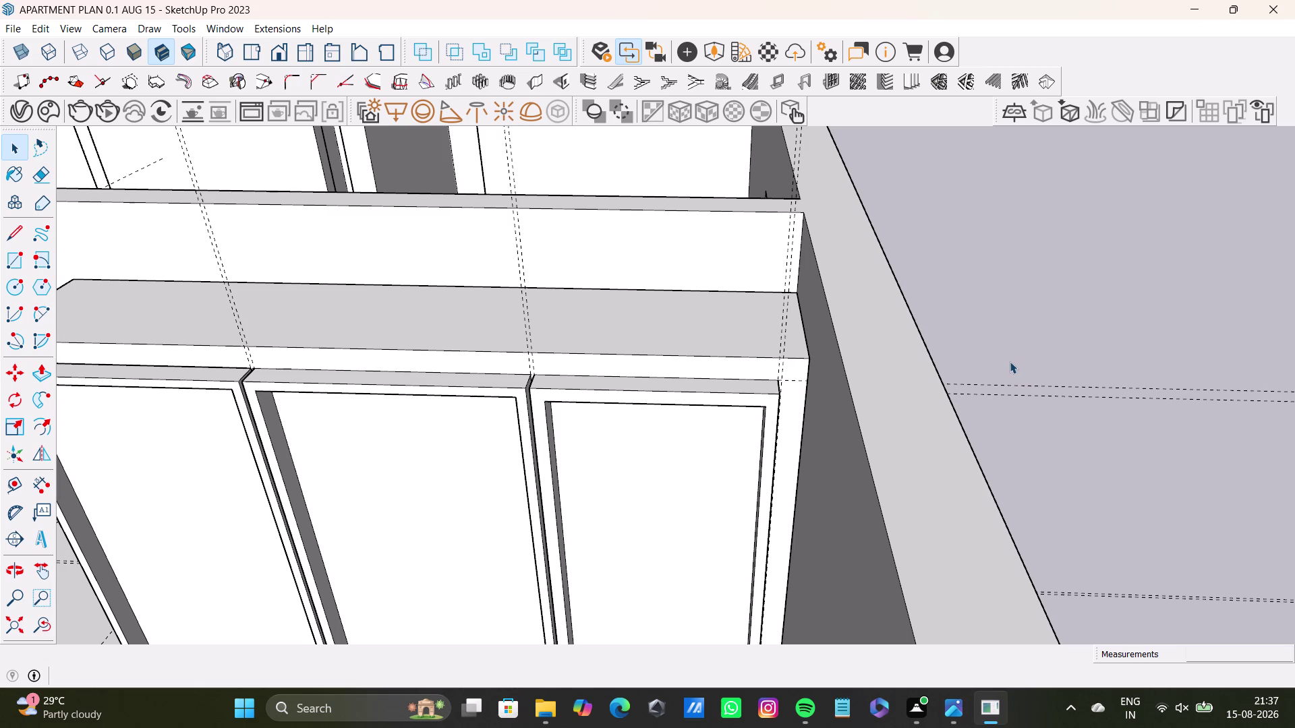
scroll(down, 3)
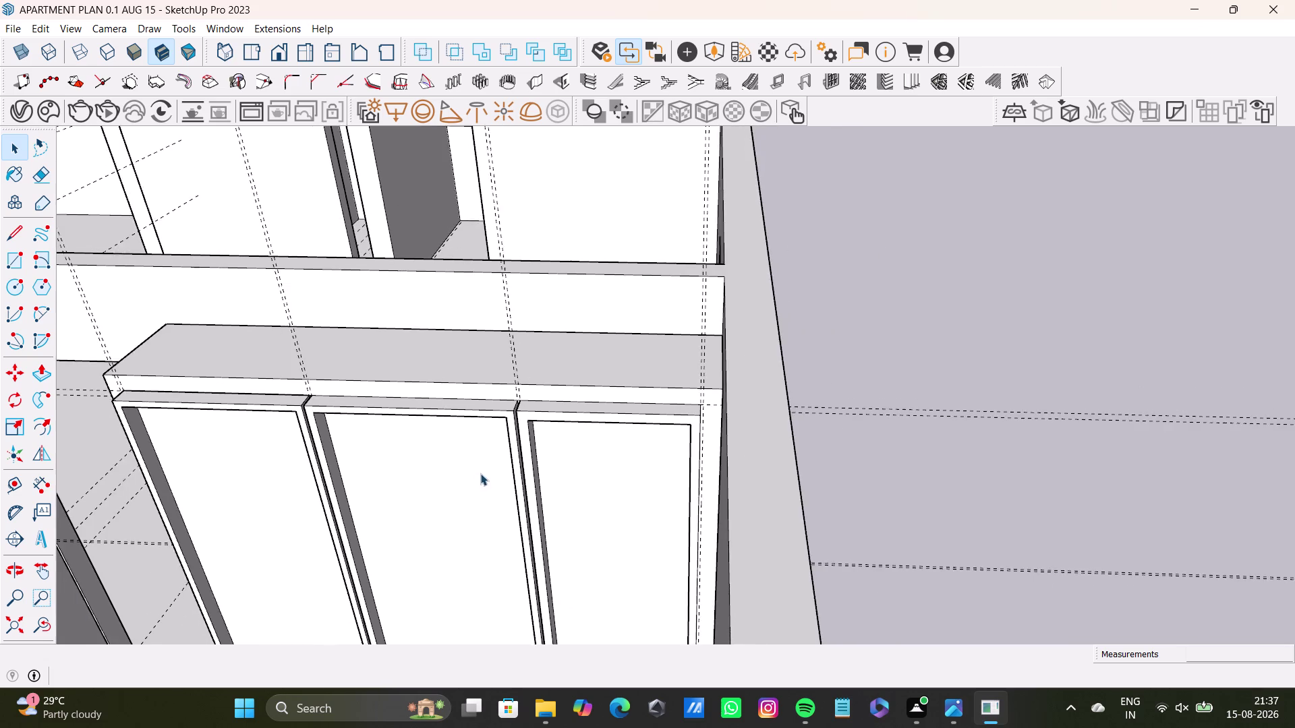
middle_drag(481, 470, 624, 366)
scroll(down, 3)
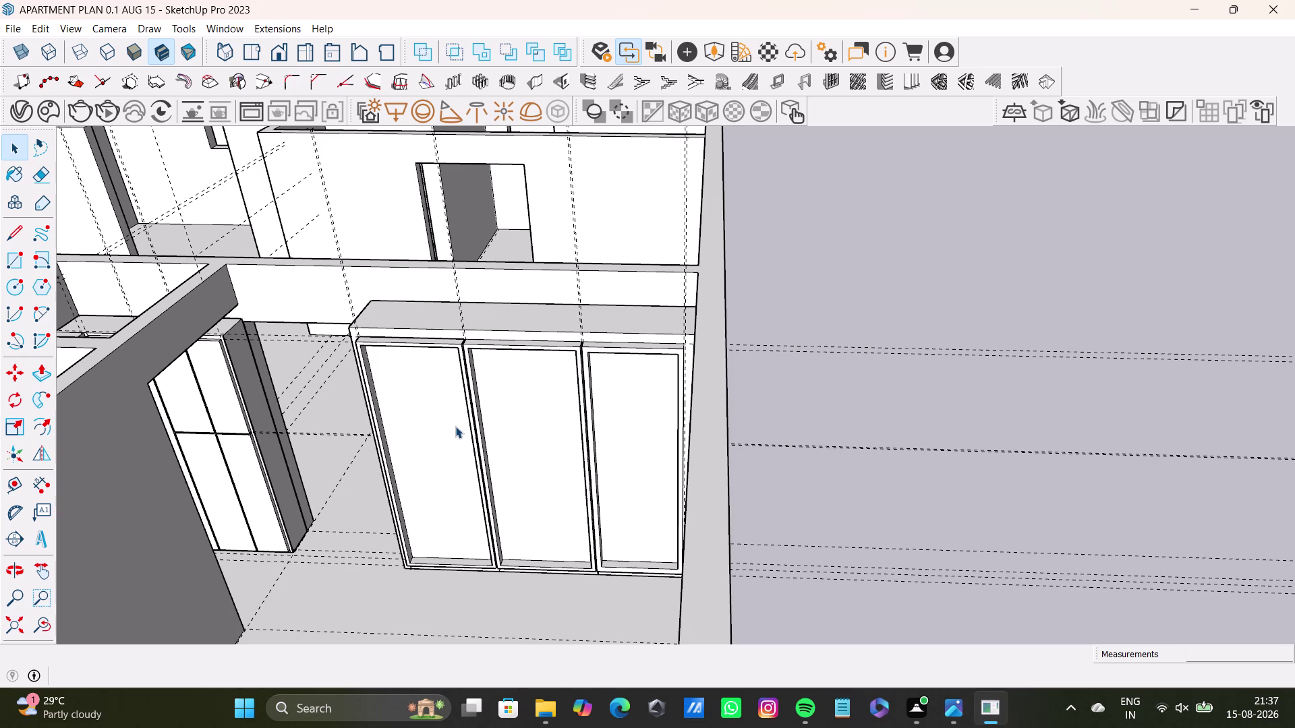
scroll(down, 3)
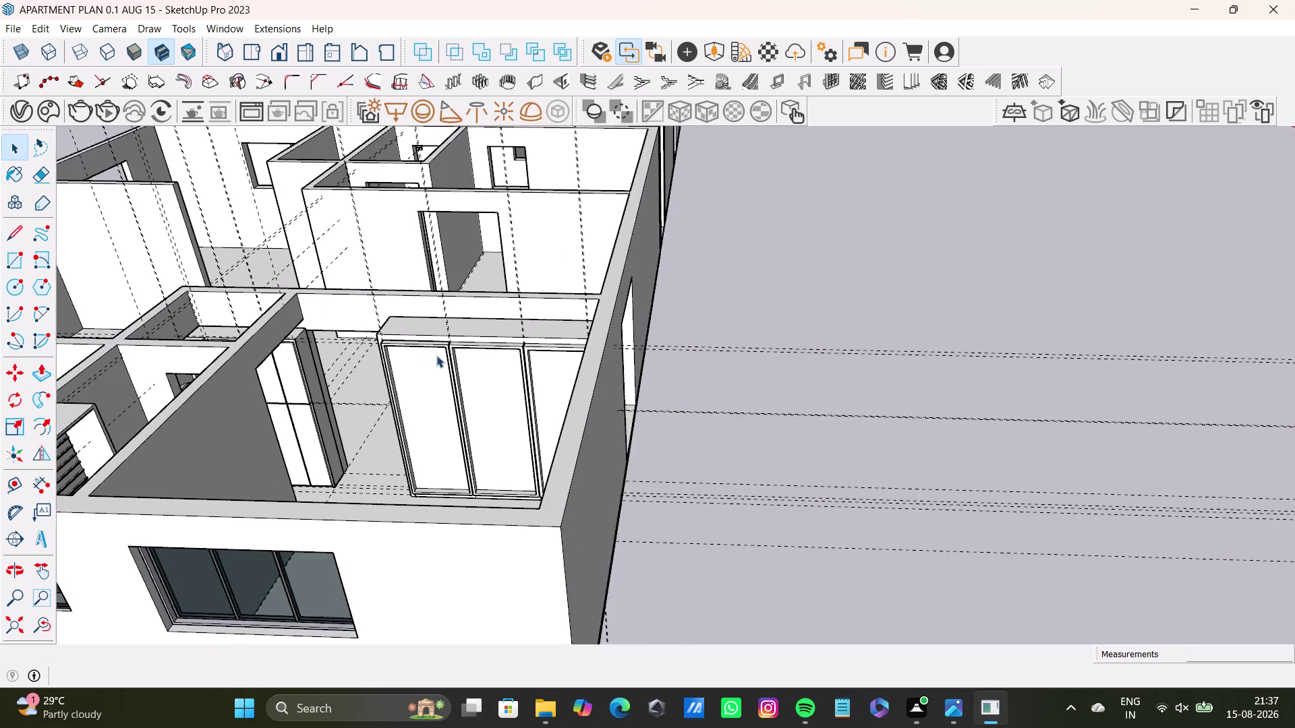
middle_drag(594, 306, 565, 499)
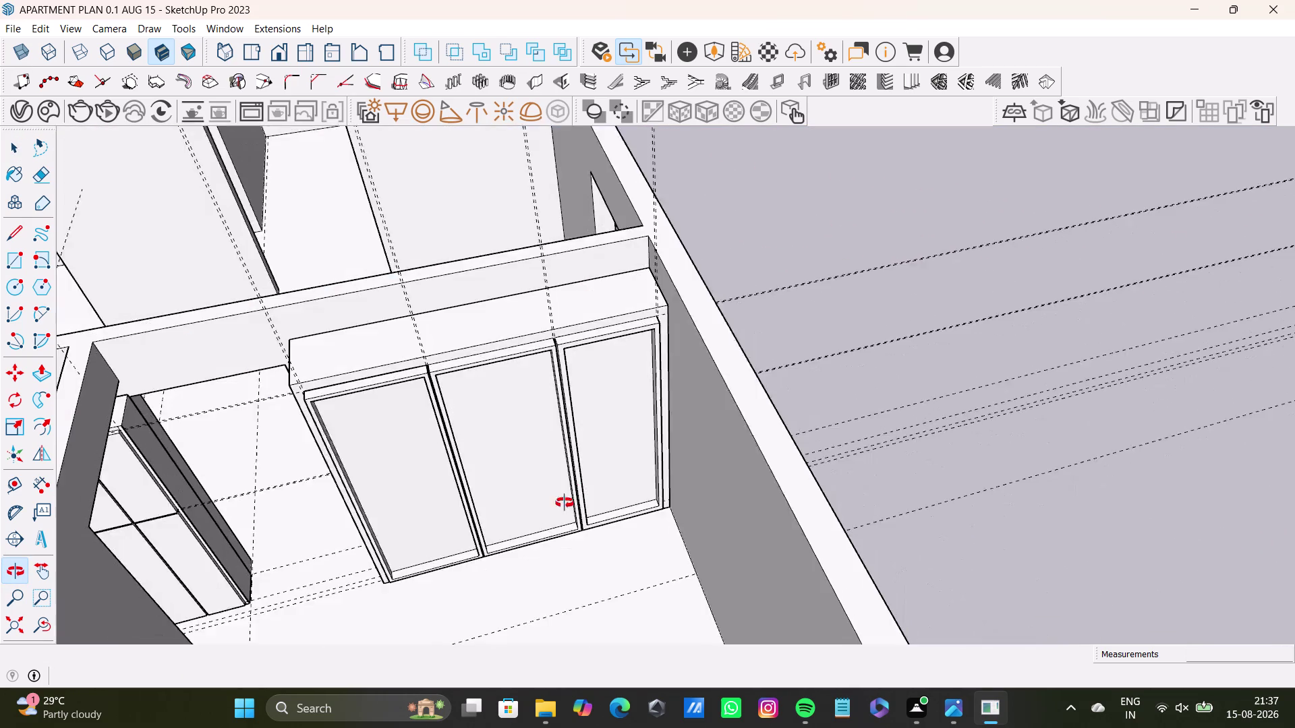
middle_drag(565, 499, 564, 503)
middle_drag(376, 374, 398, 528)
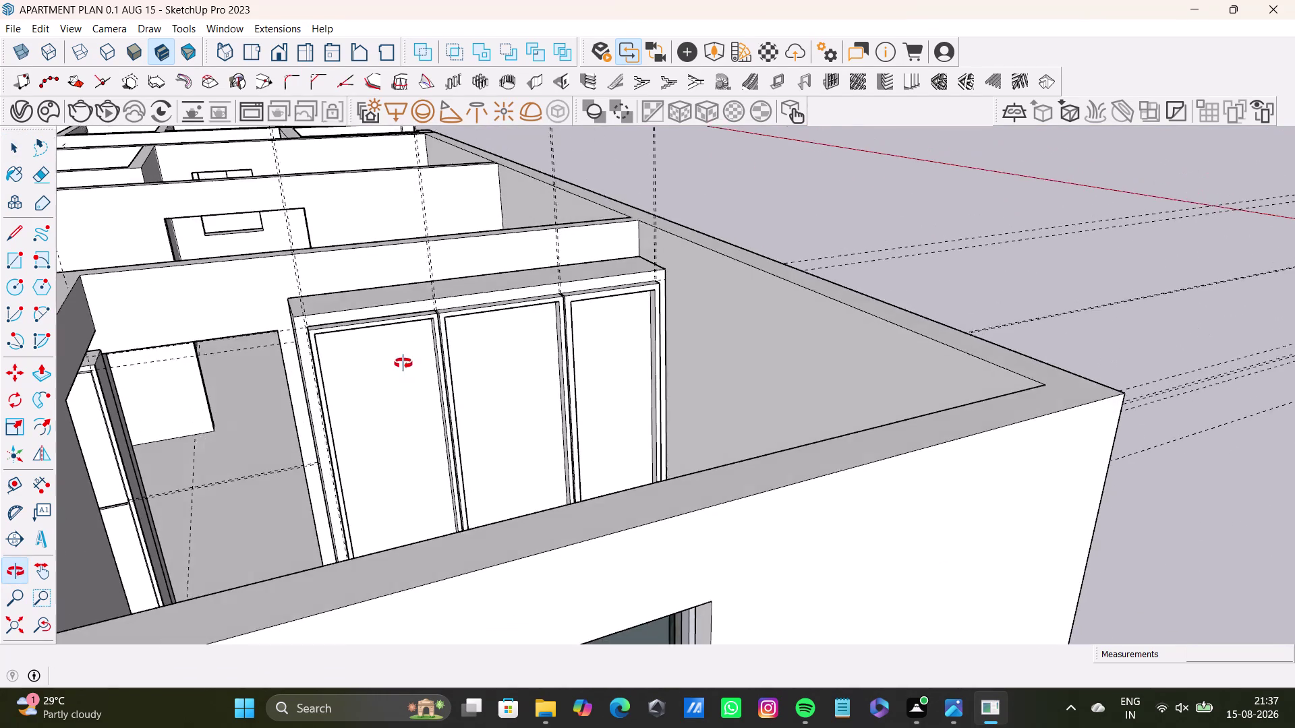
middle_drag(487, 496, 462, 375)
scroll(up, 3)
middle_drag(387, 361, 544, 269)
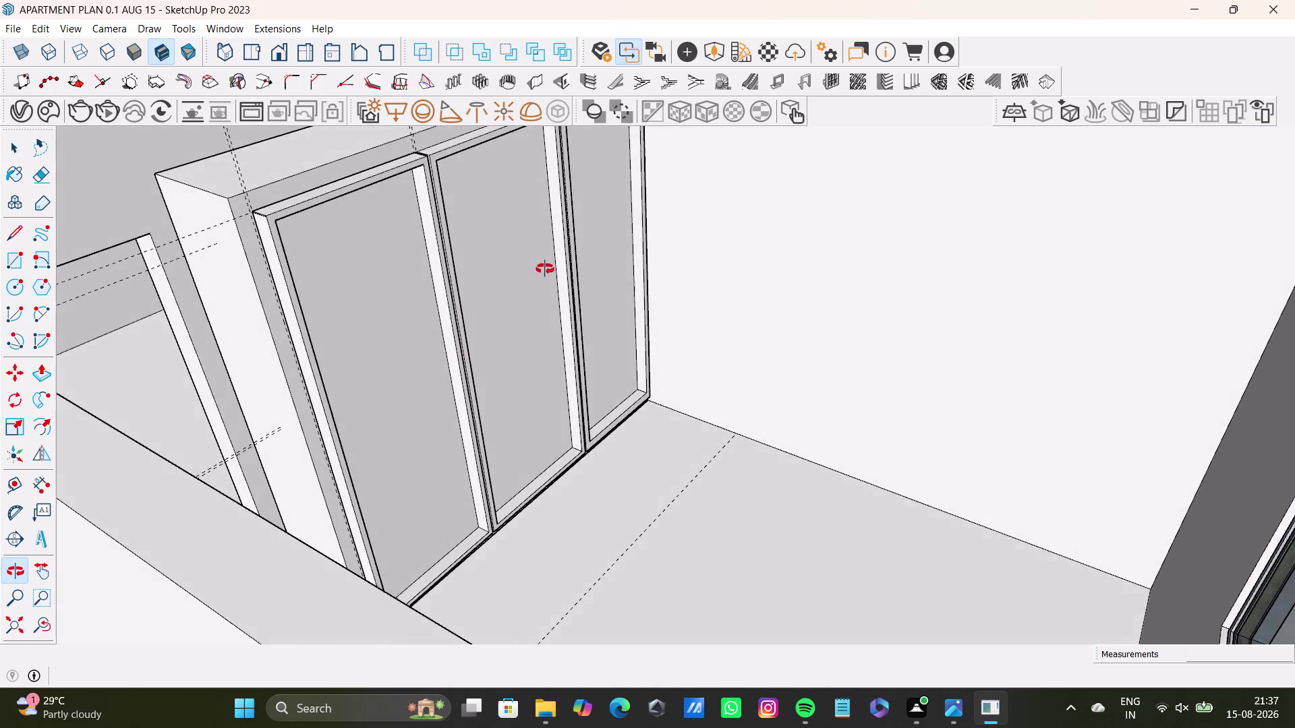
middle_drag(545, 270, 409, 431)
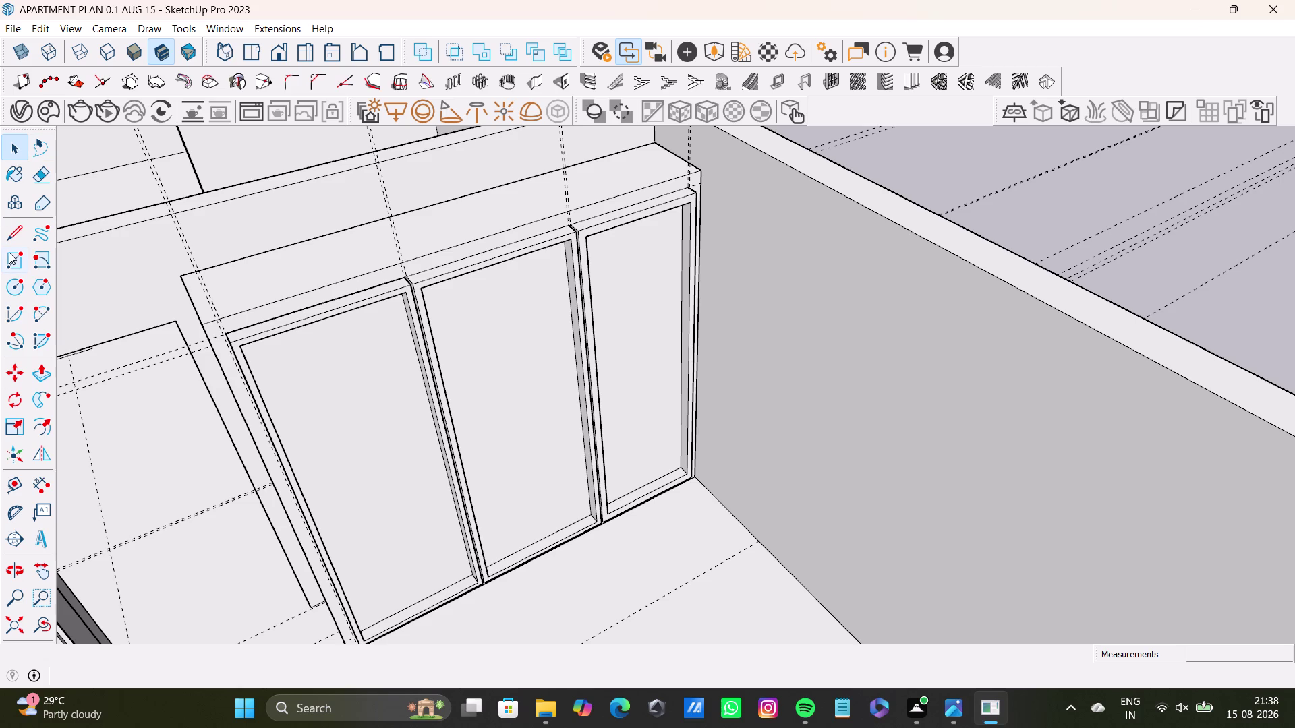
Draw a rectangle from the left shutter's top inner corner to its bottom inner corner.
click(11, 253)
scroll(up, 3)
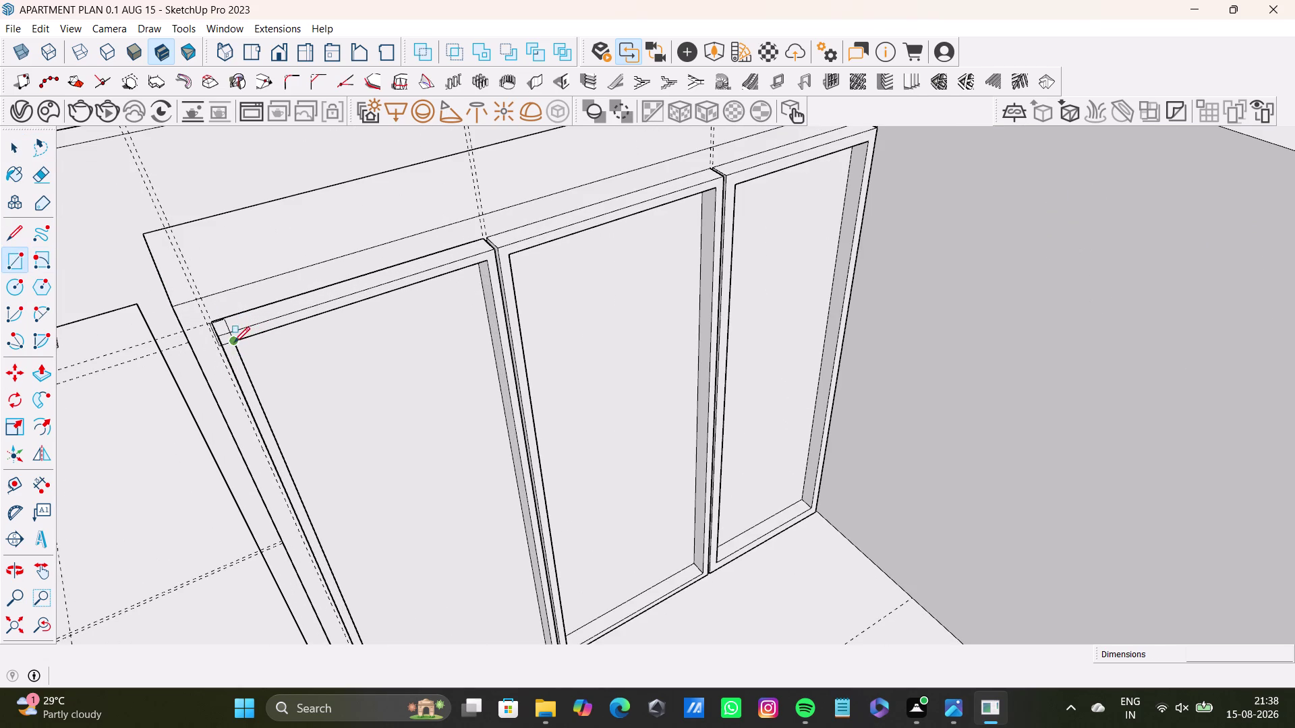
click(234, 343)
scroll(down, 3)
middle_drag(479, 503, 416, 377)
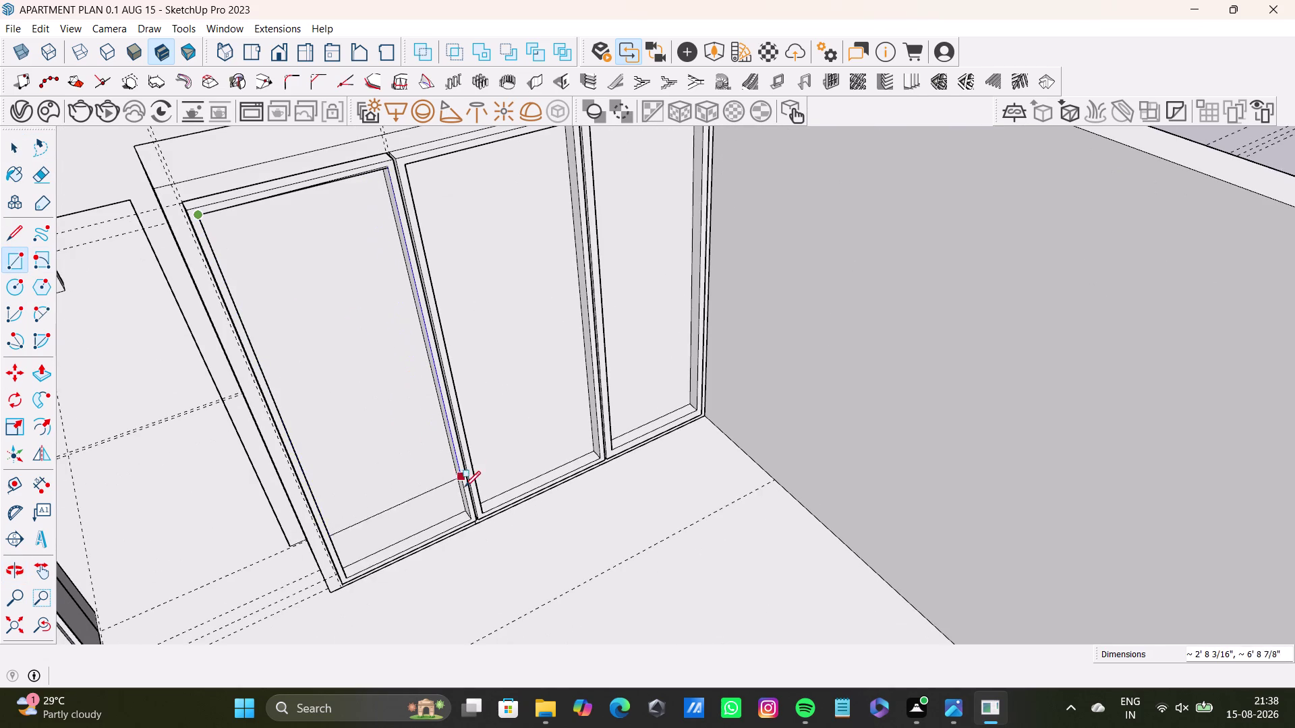
scroll(up, 3)
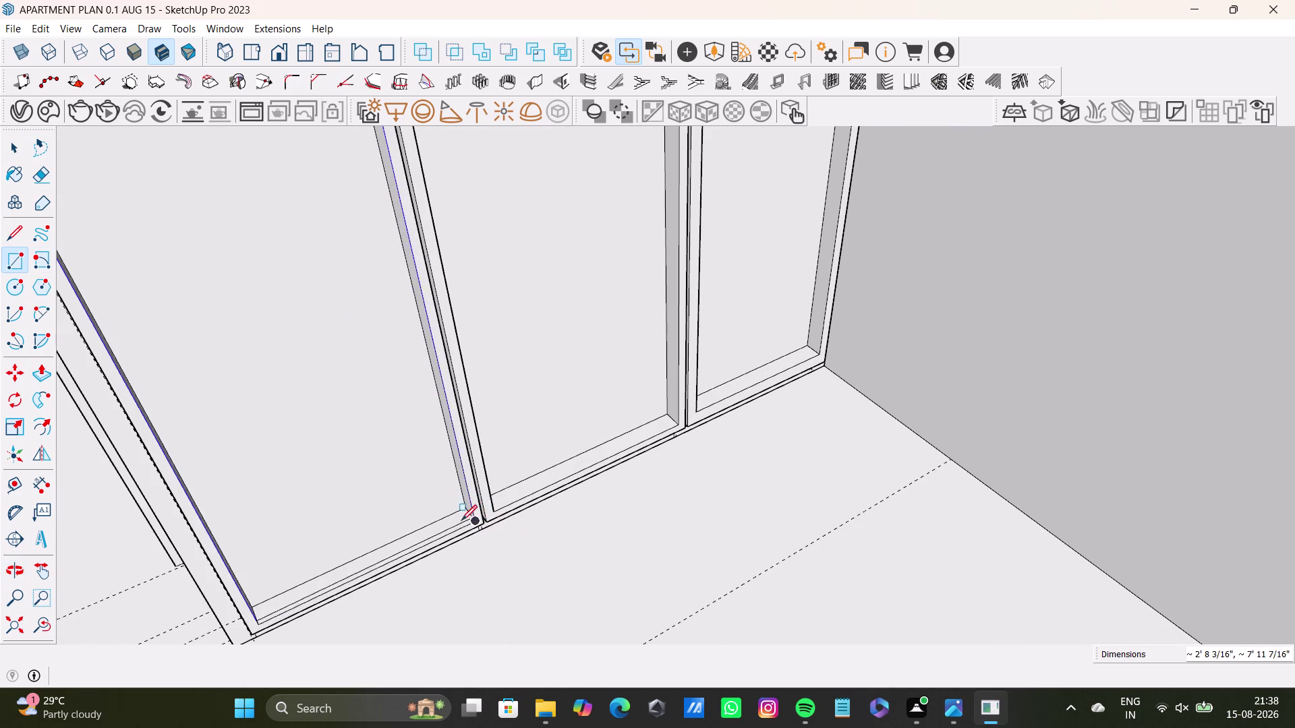
click(474, 523)
key(space)
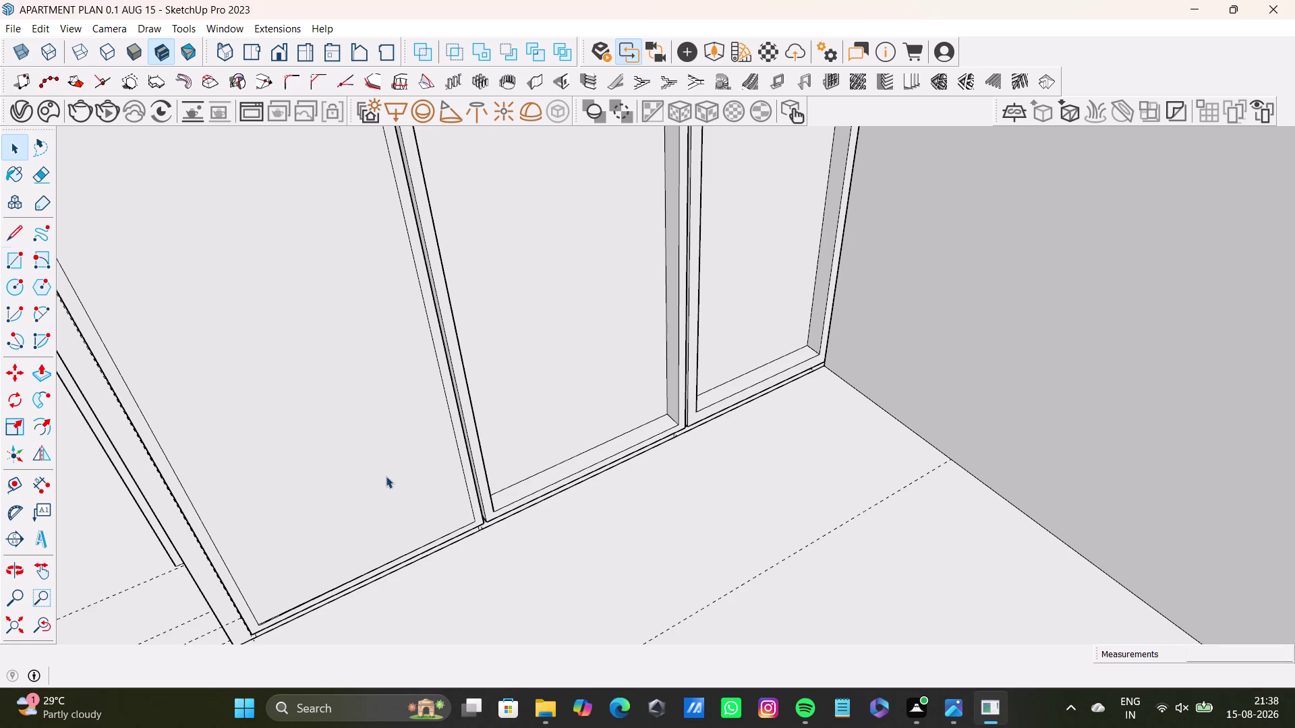
Orbit around the wardrobe to check the new panel outline across the shutters.
scroll(down, 3)
middle_drag(385, 521, 274, 374)
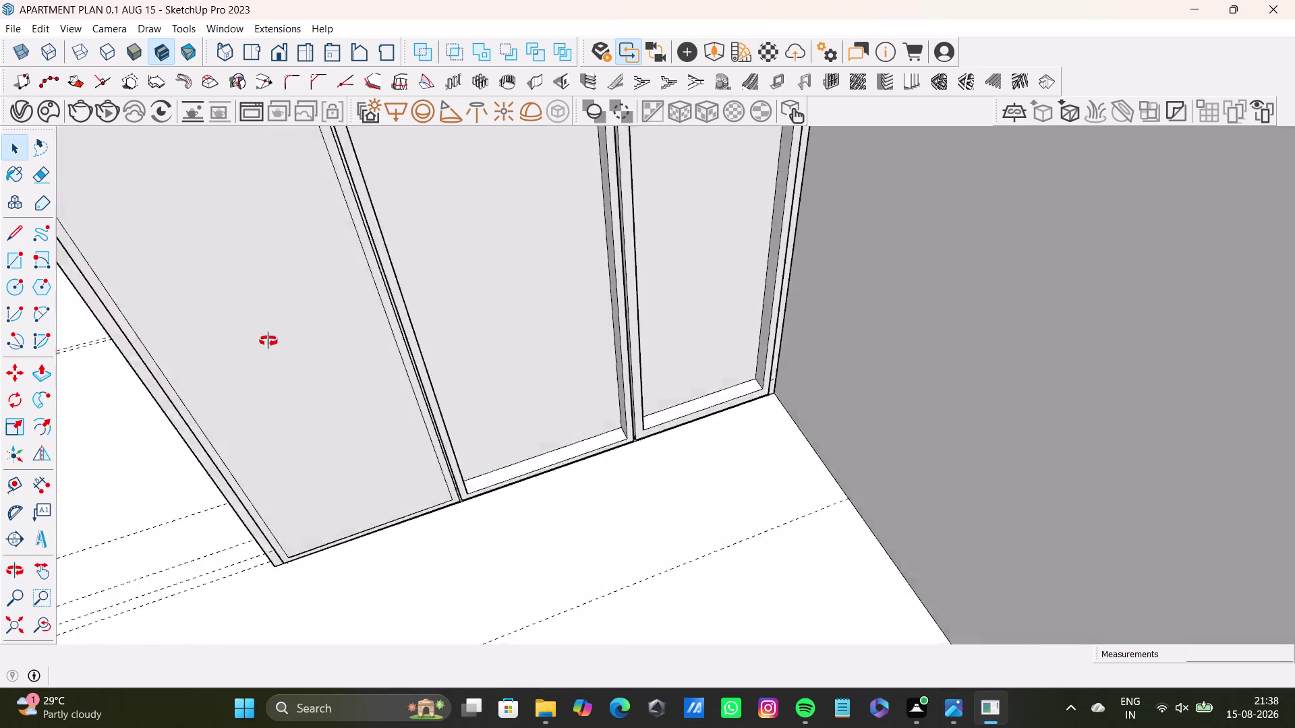
middle_drag(274, 373, 270, 329)
key(space)
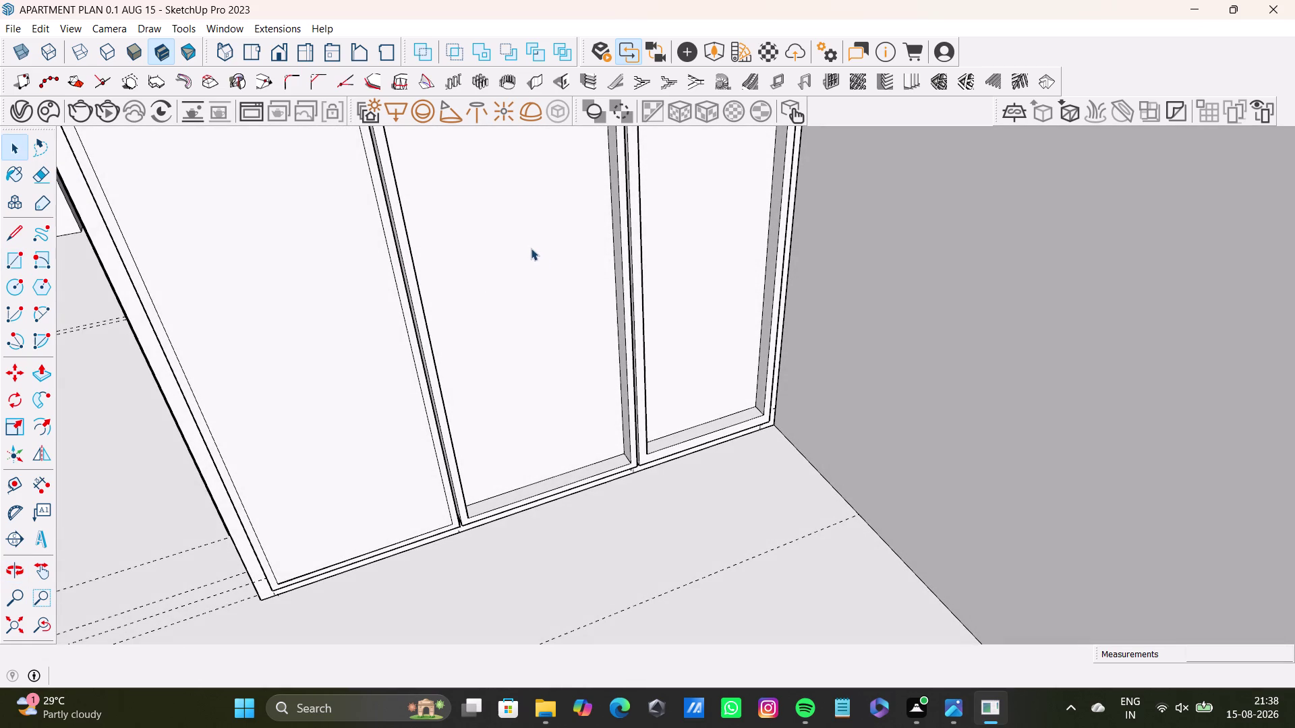
middle_drag(554, 276, 599, 539)
middle_drag(584, 525, 472, 378)
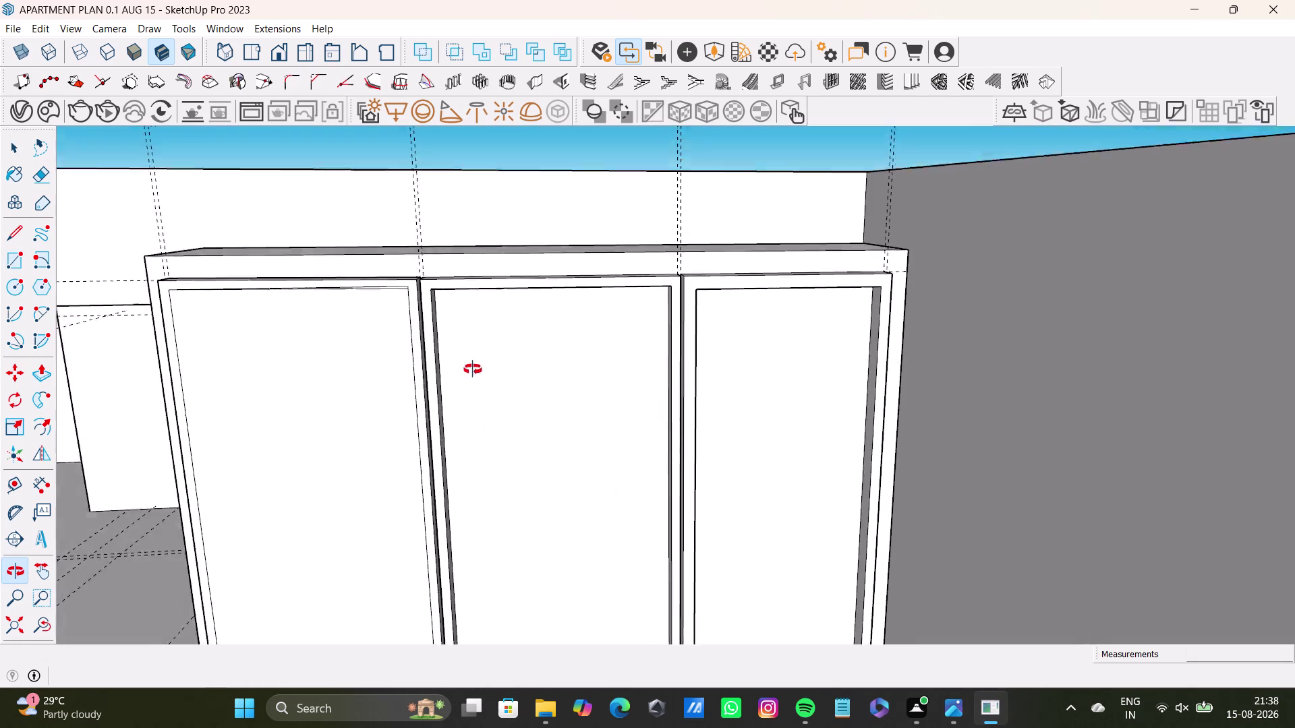
middle_drag(472, 377, 487, 468)
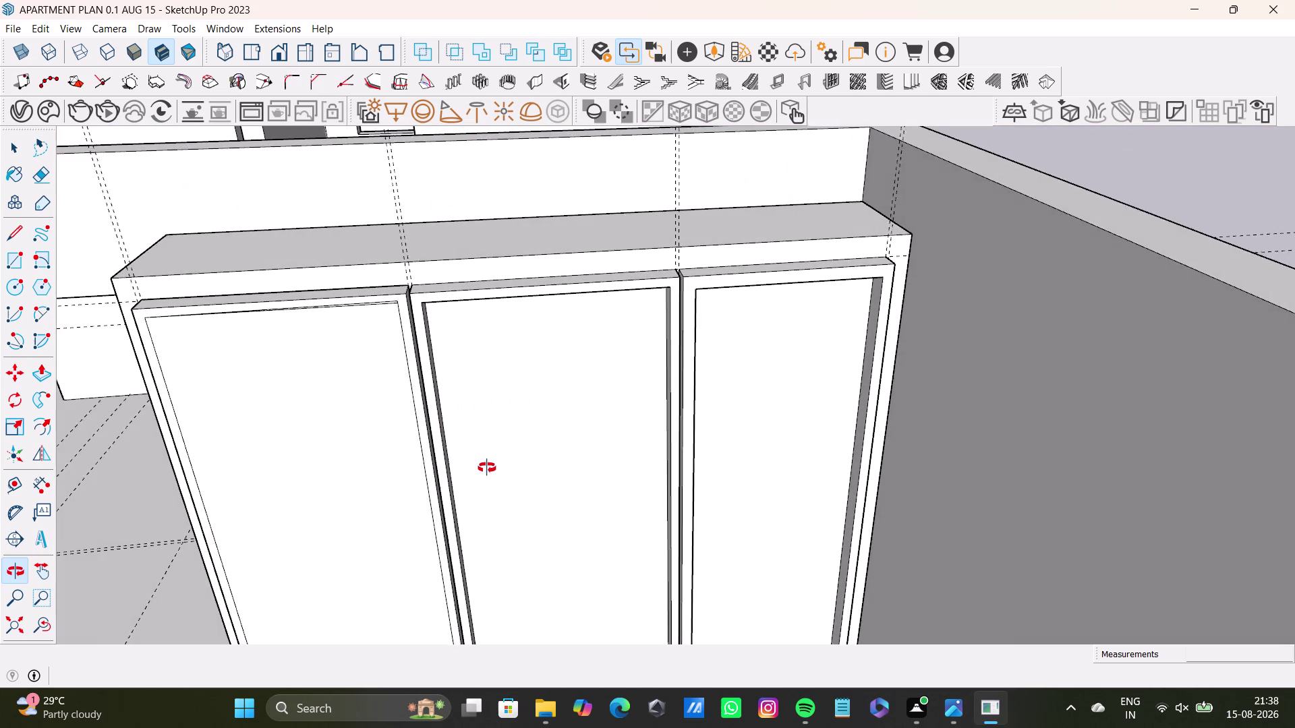
middle_drag(487, 468, 489, 411)
click(14, 254)
scroll(up, 3)
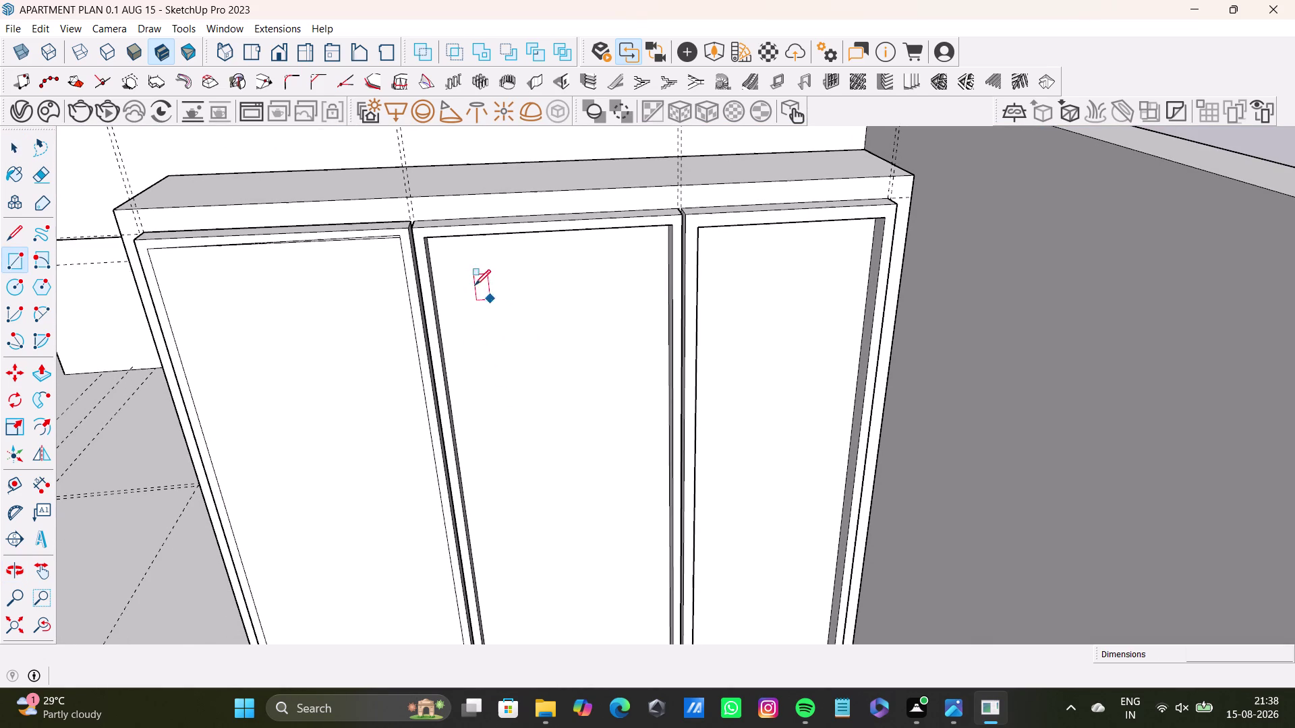
scroll(up, 3)
middle_drag(483, 310, 464, 374)
middle_drag(455, 395, 390, 199)
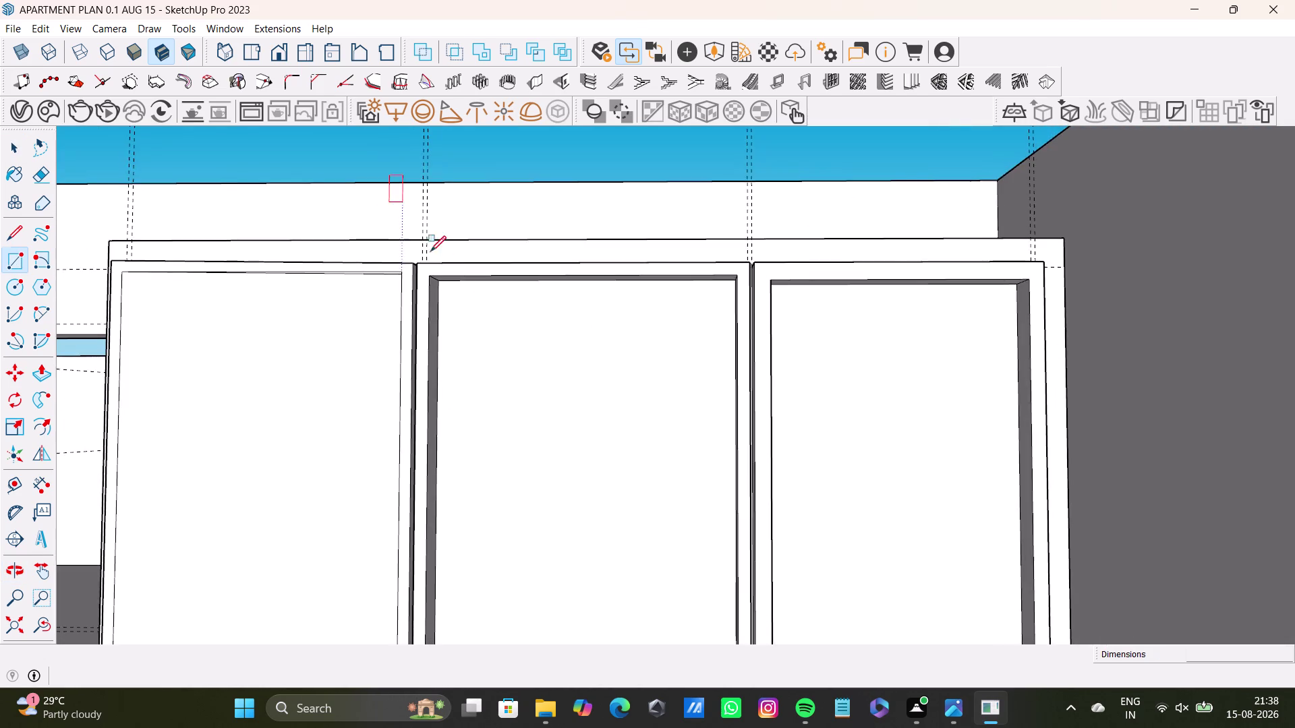
scroll(up, 3)
middle_drag(448, 296, 427, 201)
scroll(up, 3)
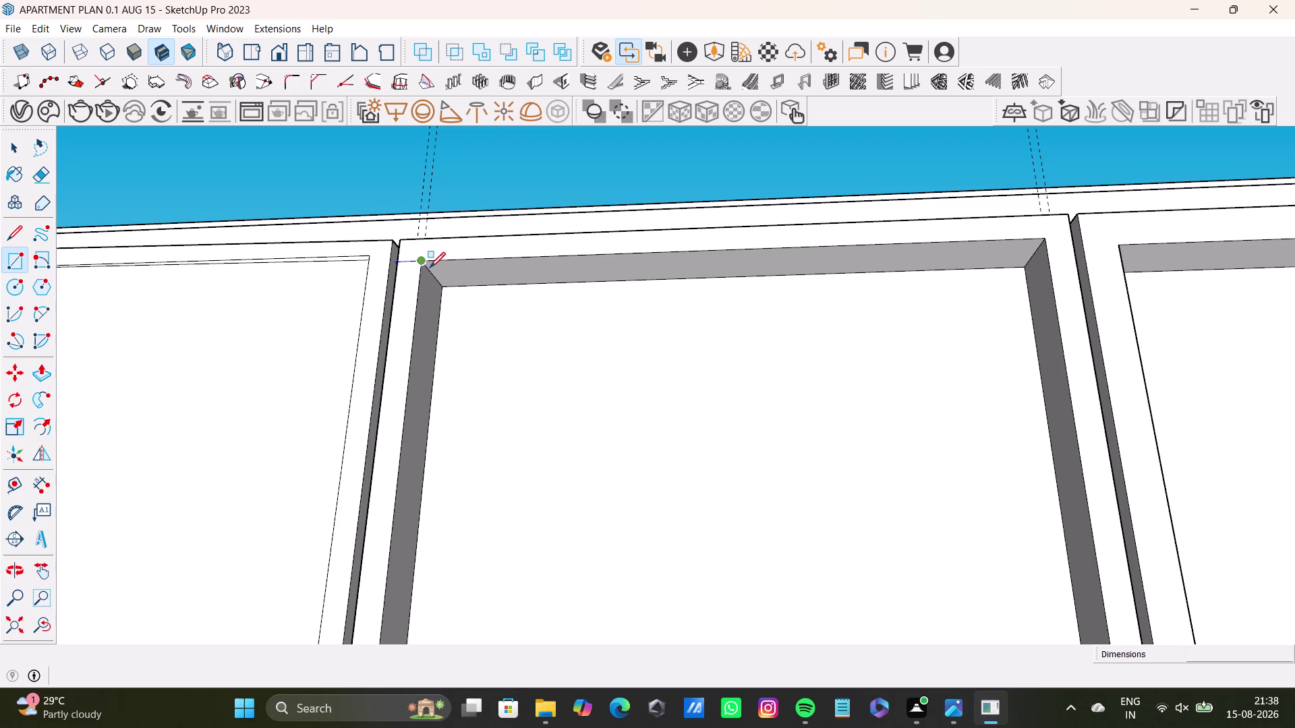
click(430, 271)
scroll(down, 3)
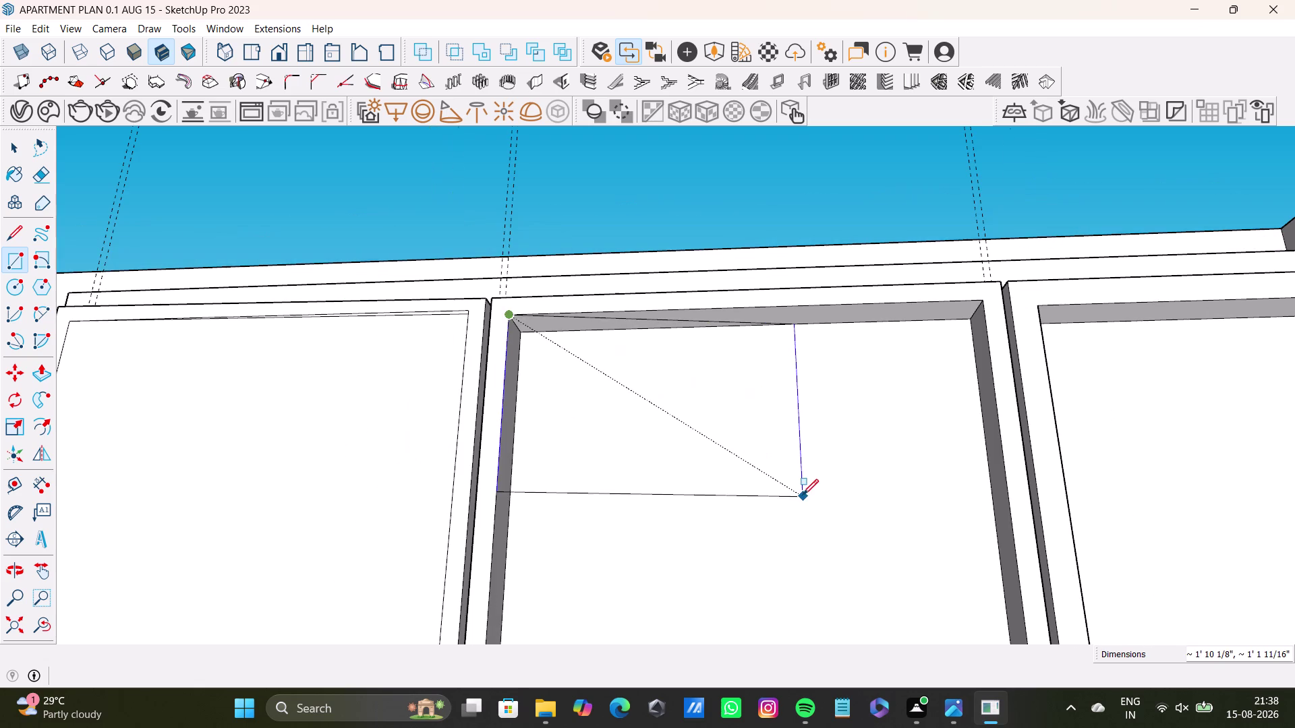
key(space)
scroll(down, 3)
middle_drag(573, 466, 507, 437)
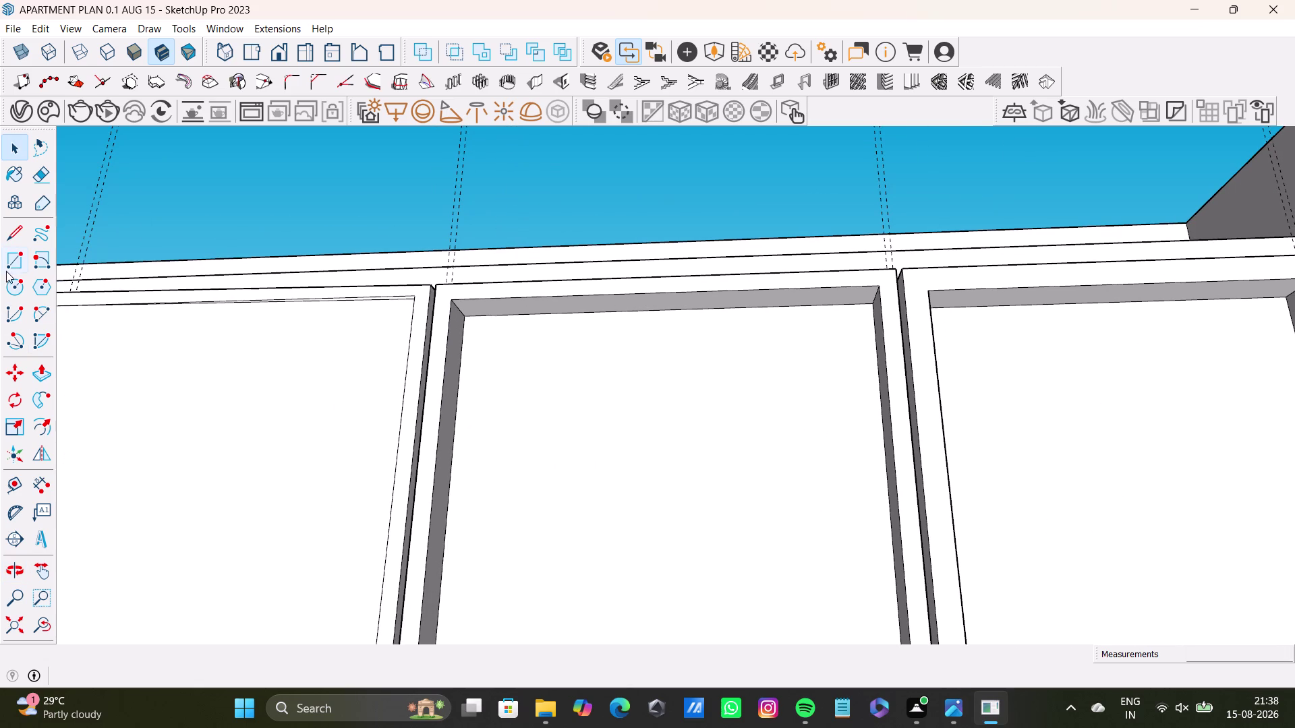
drag(12, 265, 17, 263)
scroll(up, 3)
middle_drag(496, 338, 422, 356)
scroll(up, 3)
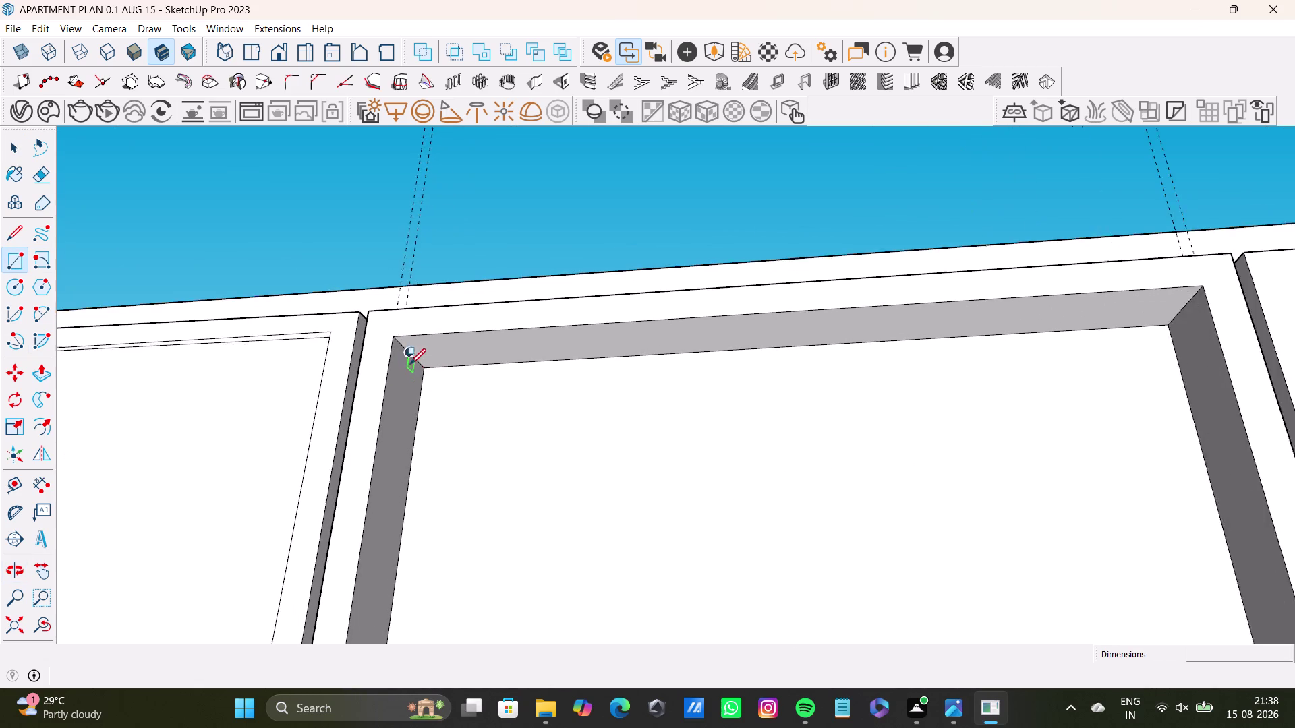
scroll(up, 3)
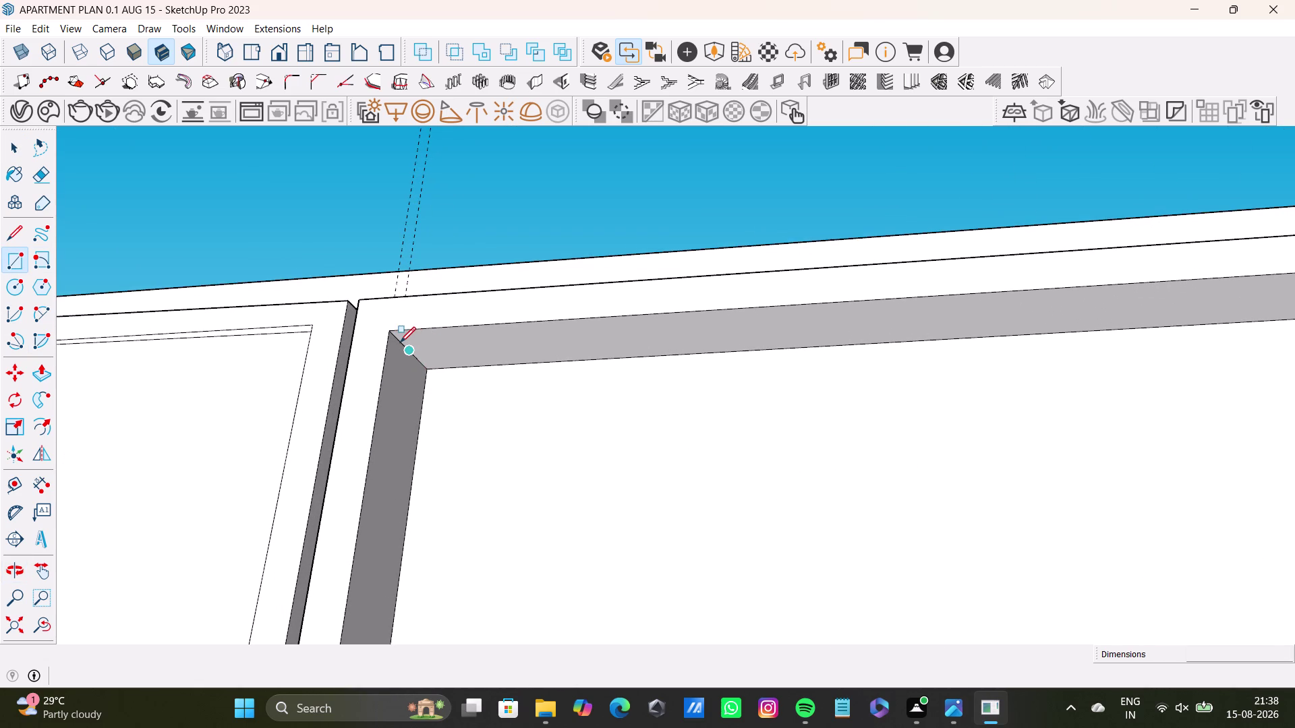
click(400, 342)
key(space)
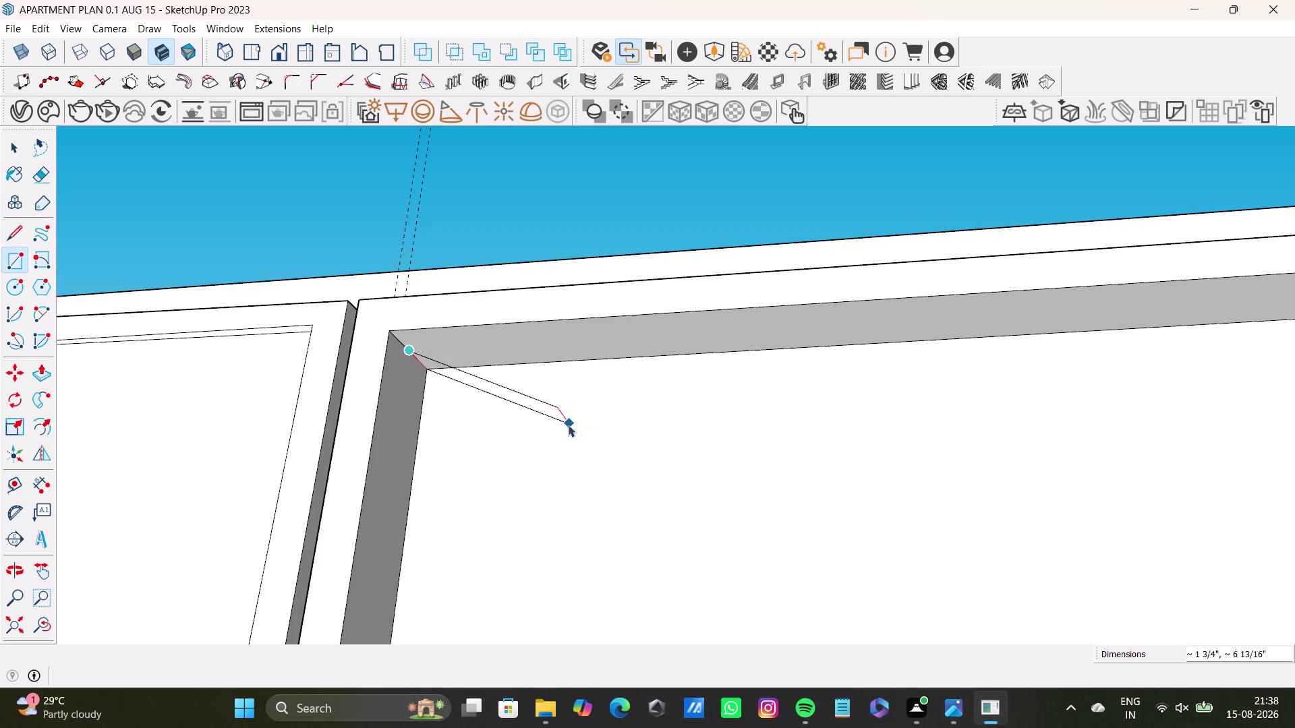
click(9, 257)
scroll(up, 3)
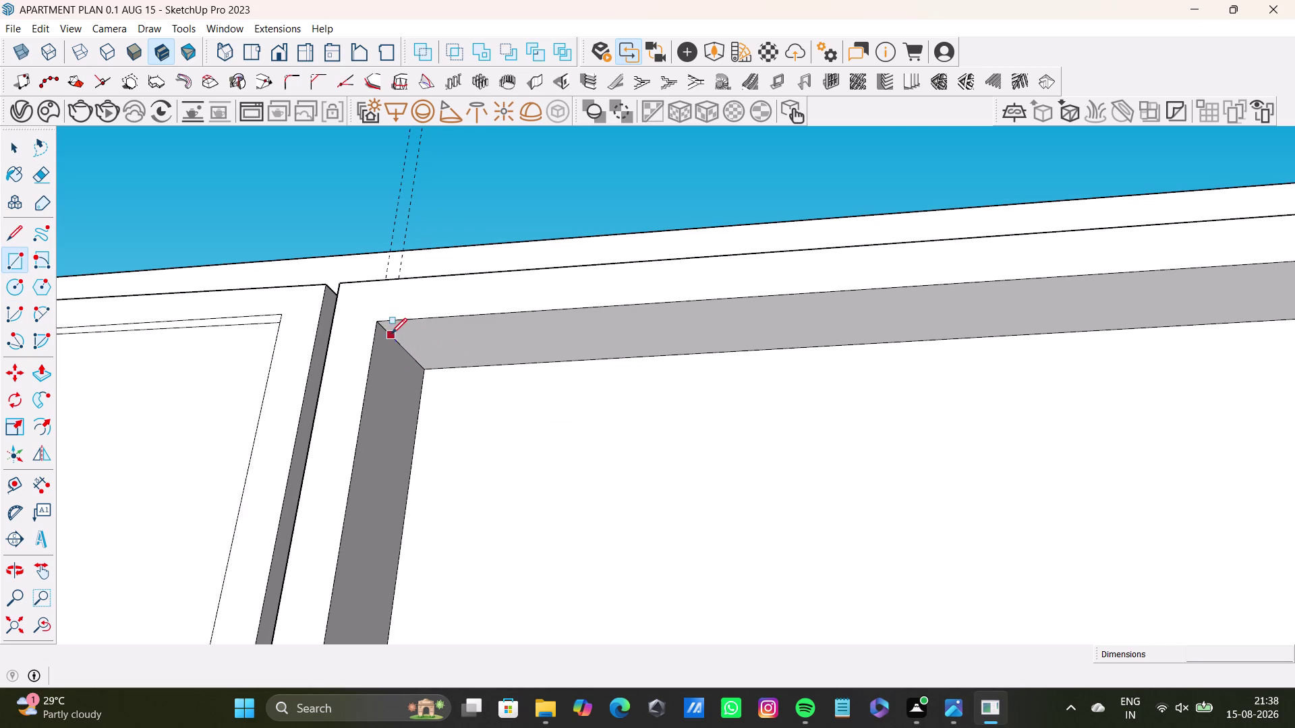
click(391, 333)
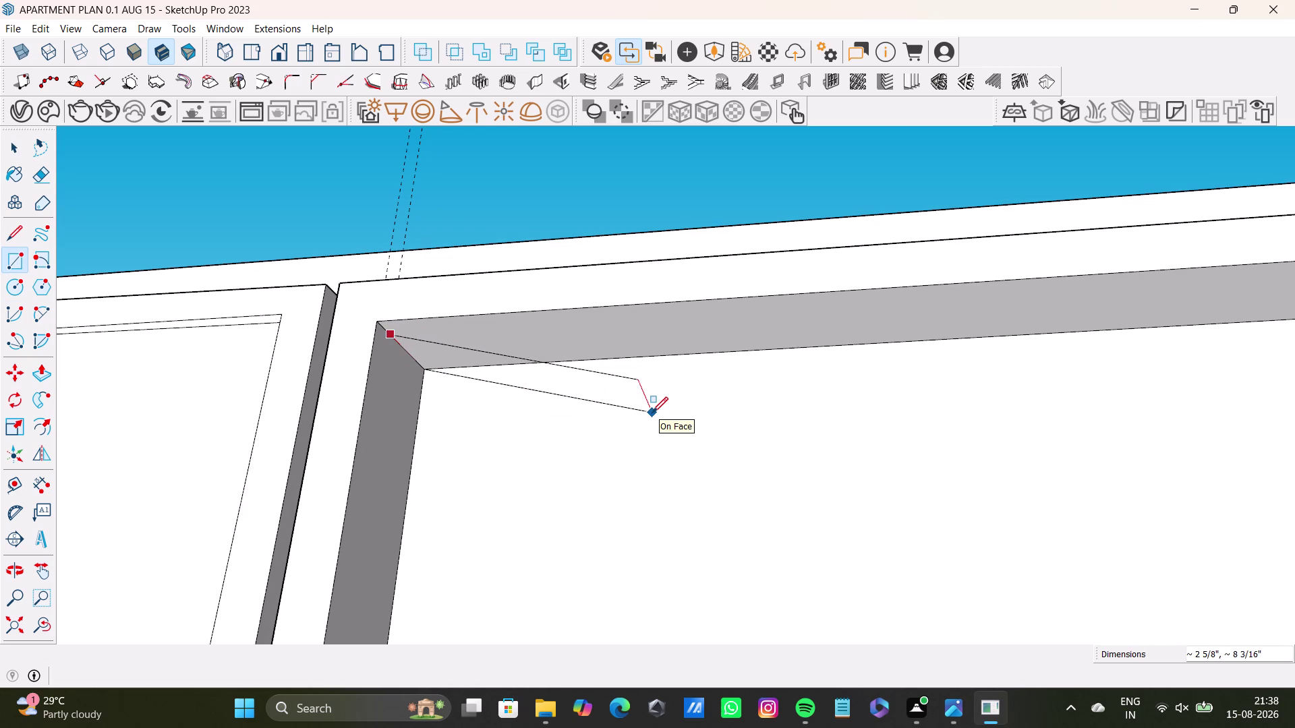
scroll(down, 3)
scroll(down, 3)
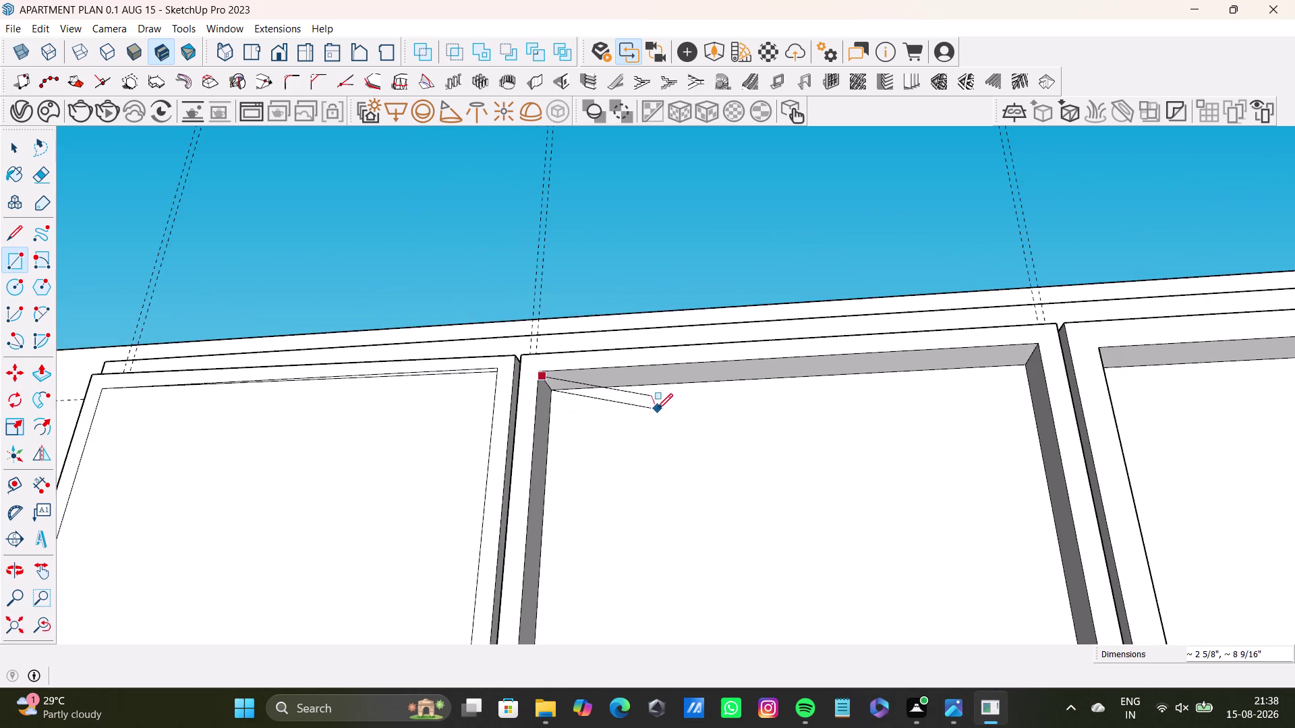
middle_drag(666, 412, 516, 322)
scroll(down, 3)
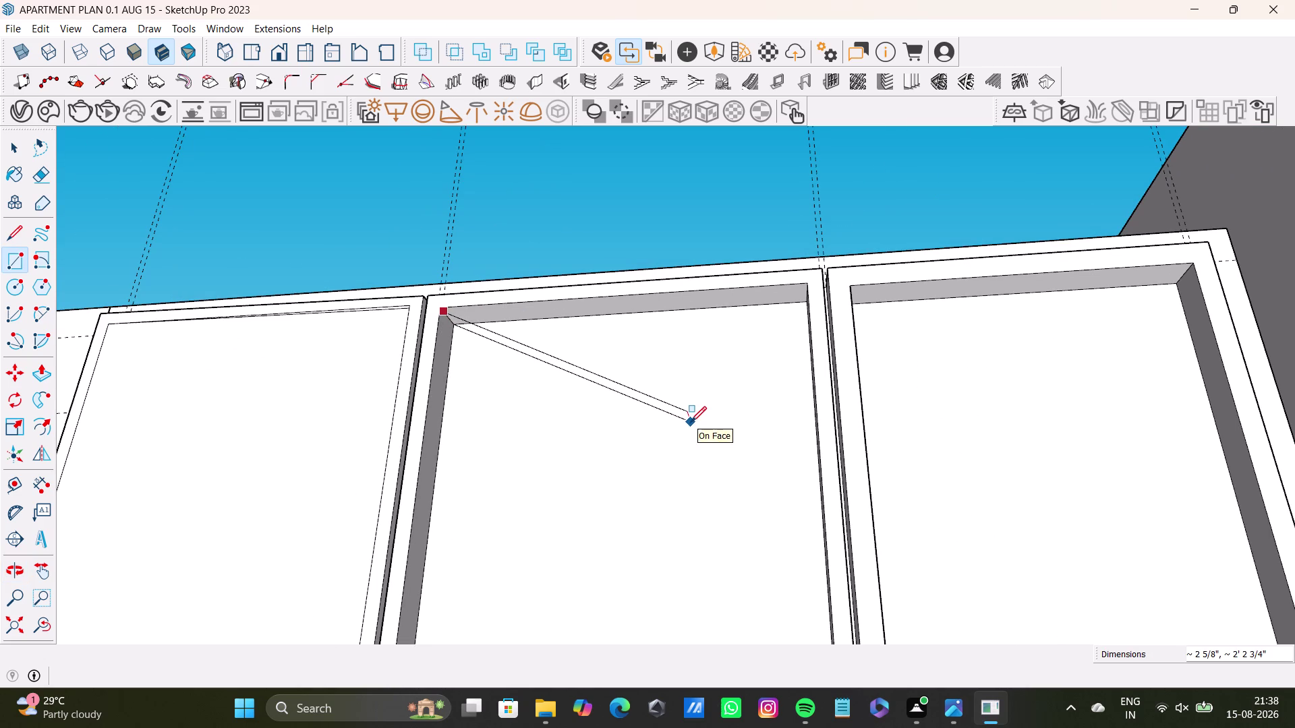
key(space)
click(17, 264)
scroll(up, 3)
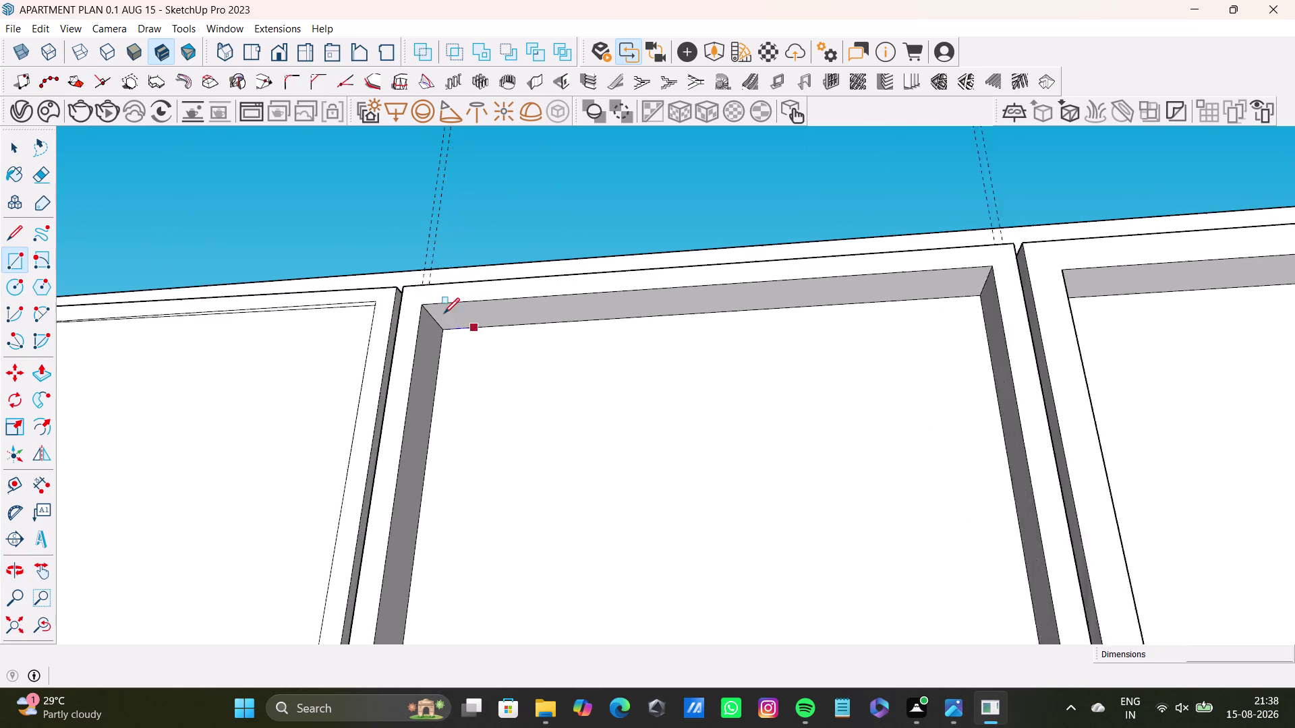
scroll(up, 3)
click(425, 314)
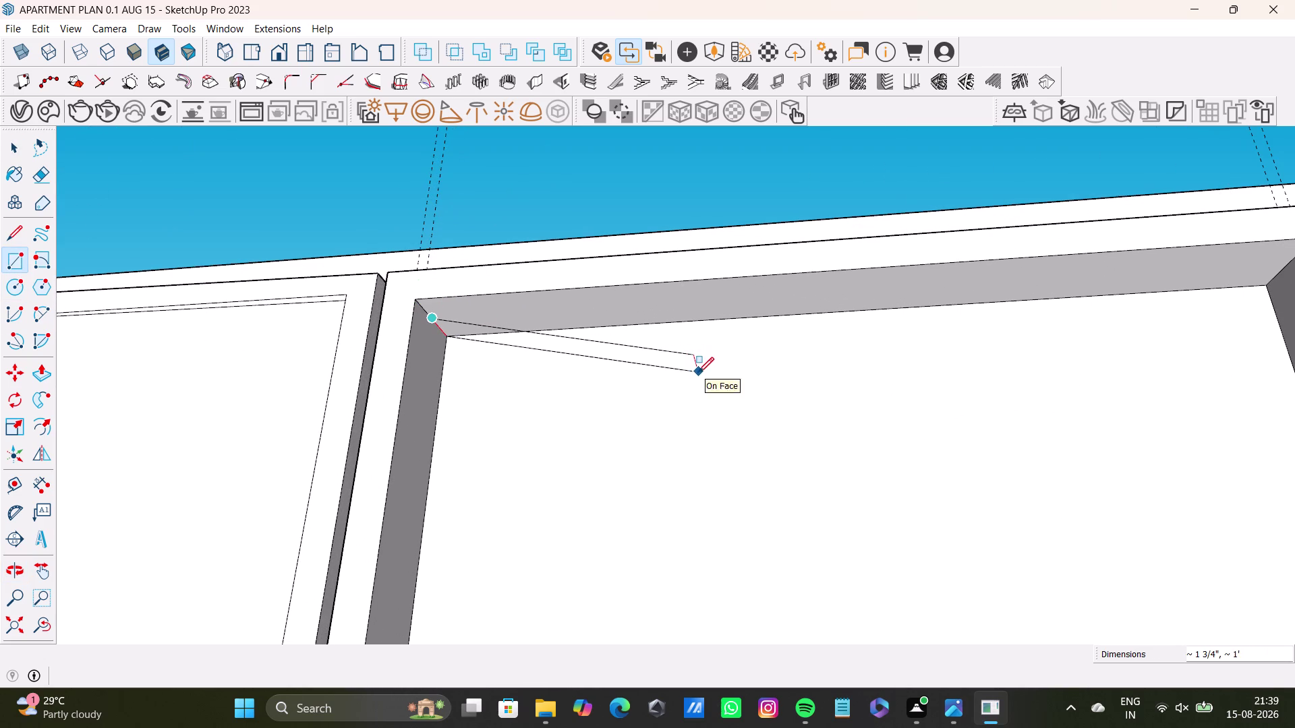
key(space)
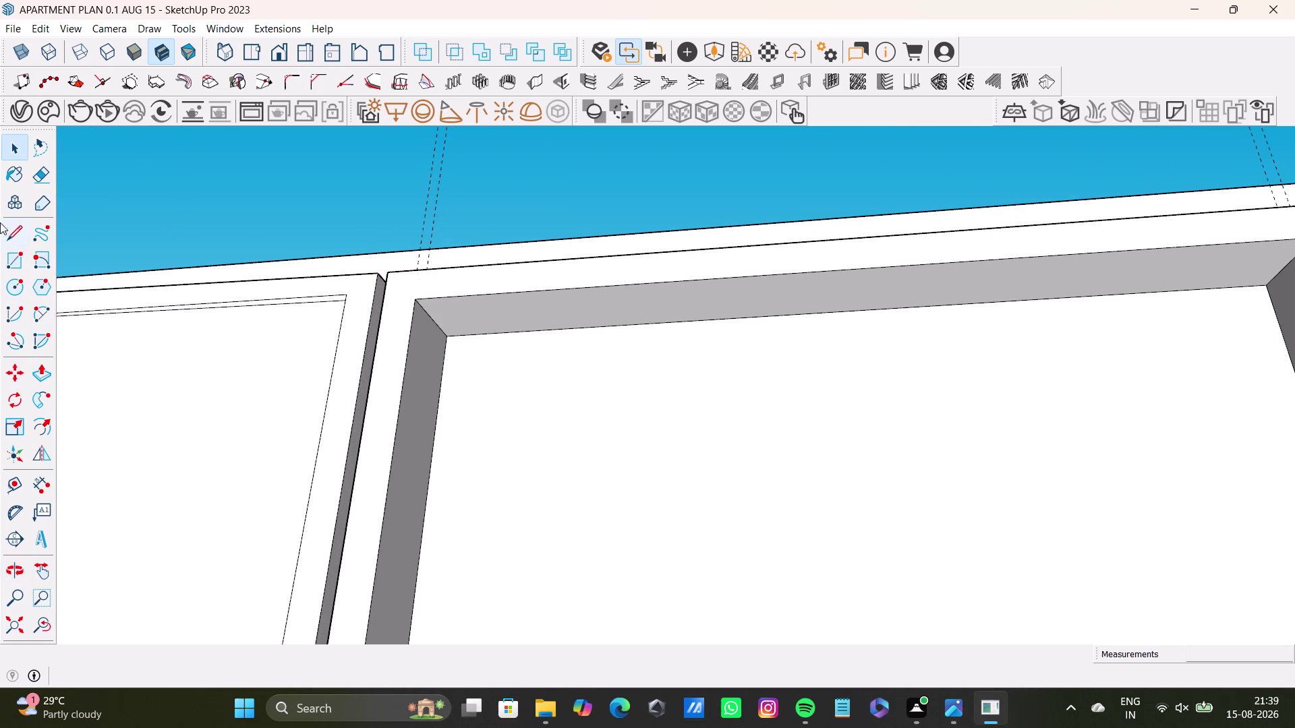
click(19, 266)
scroll(down, 3)
middle_drag(550, 423, 355, 385)
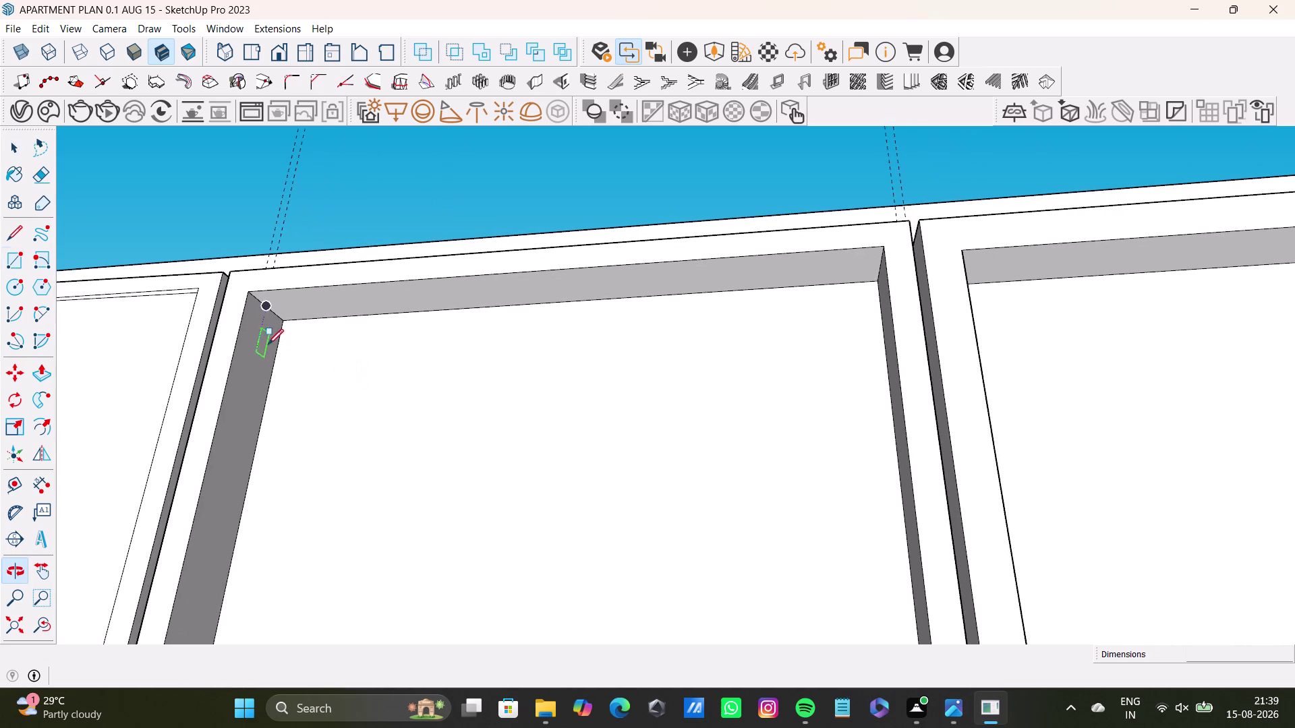
scroll(up, 3)
click(252, 287)
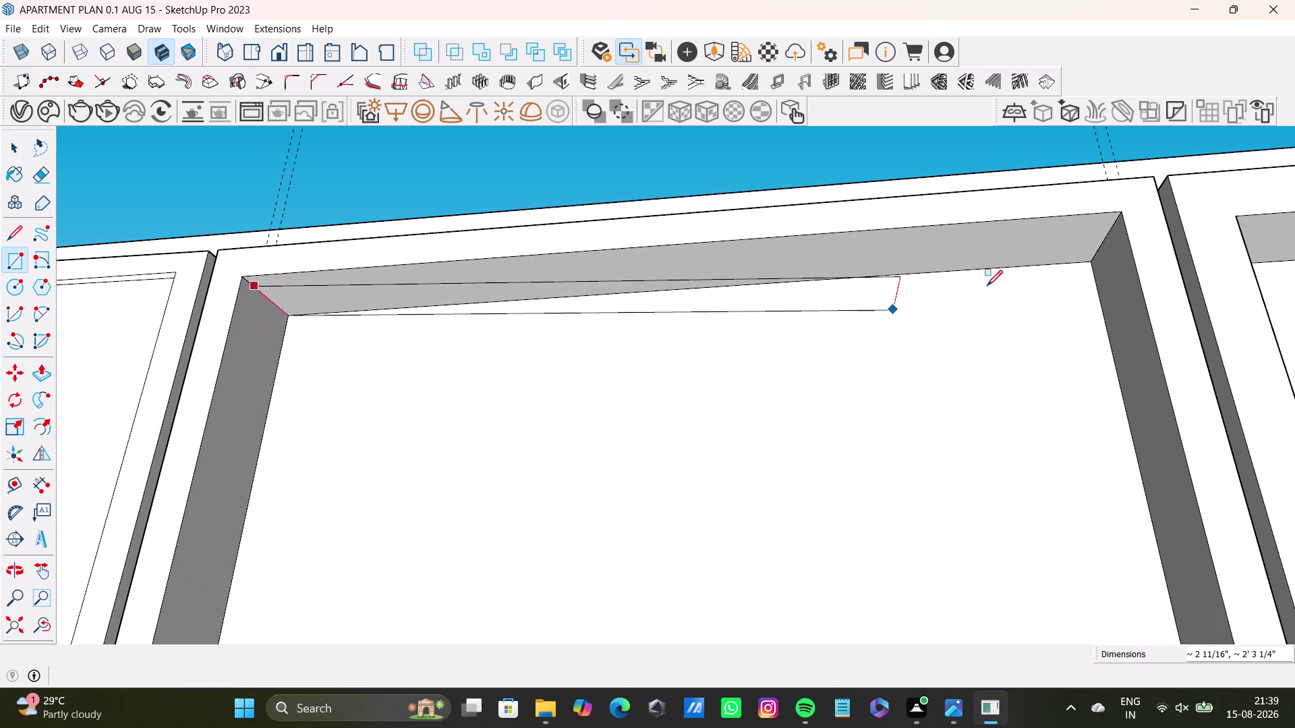
click(1102, 251)
key(space)
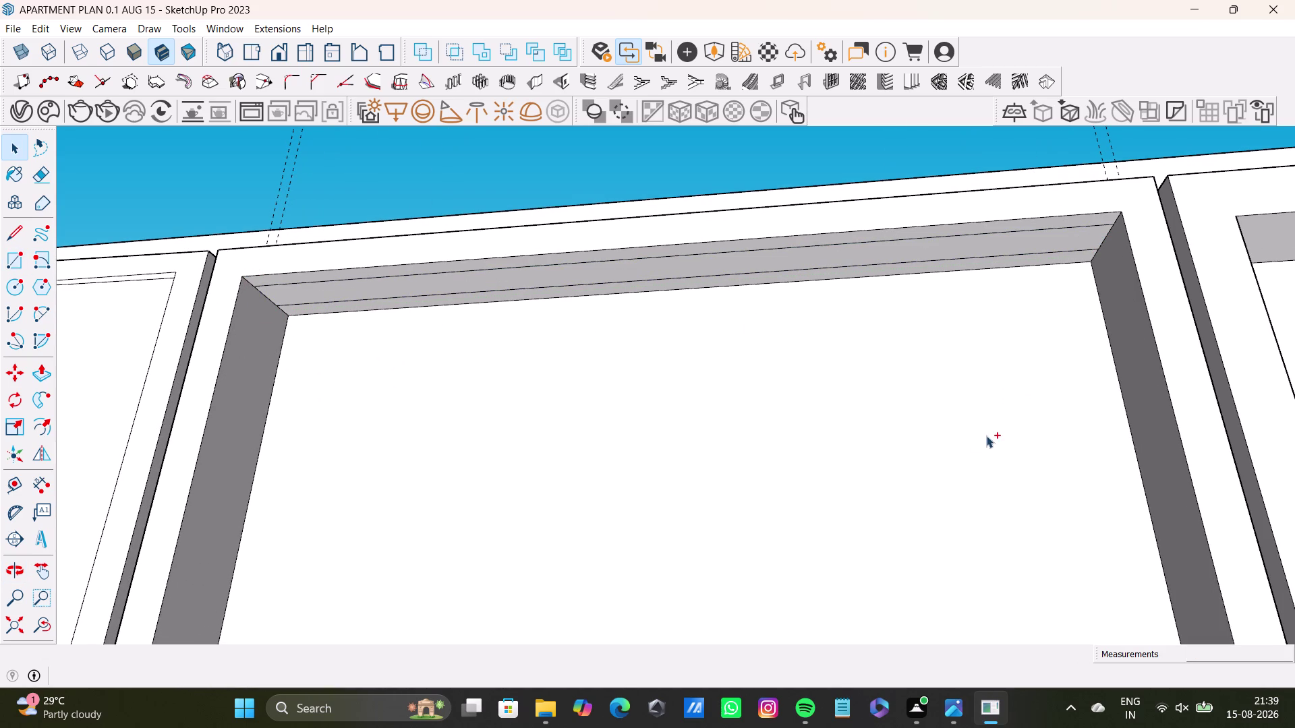
key(ctrl+z)
click(10, 260)
scroll(up, 3)
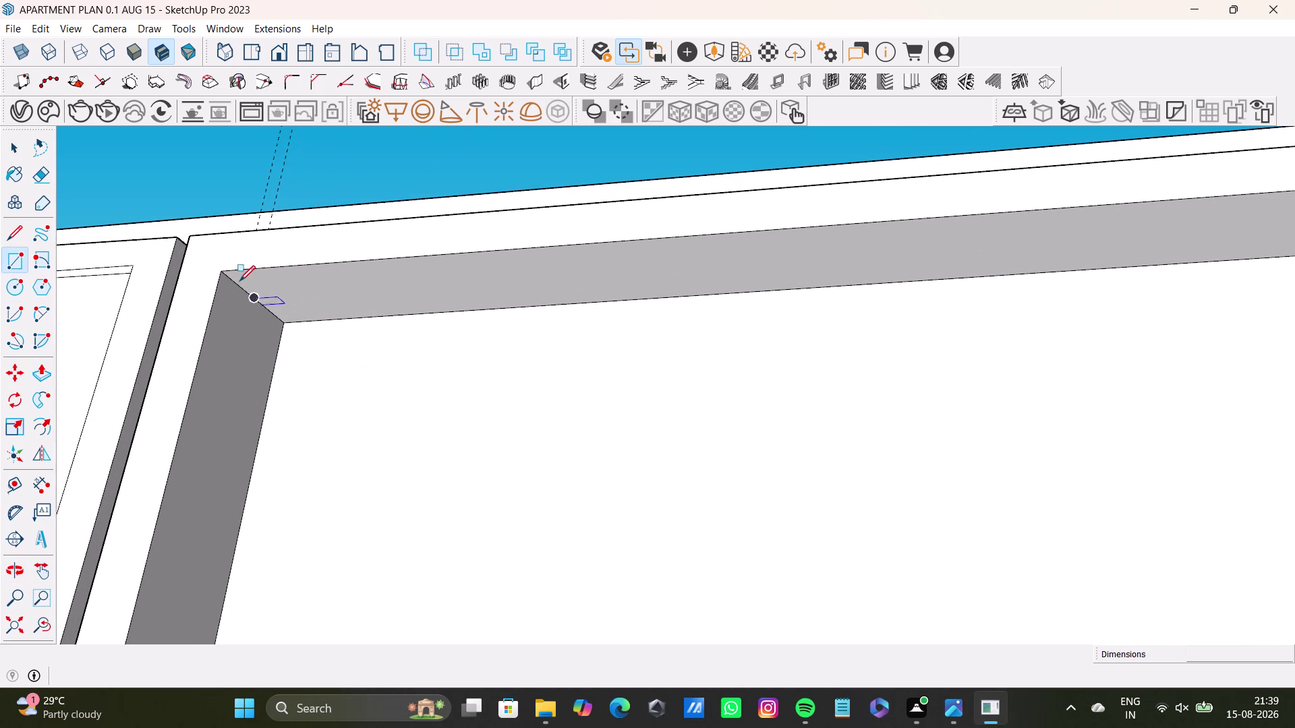
click(244, 290)
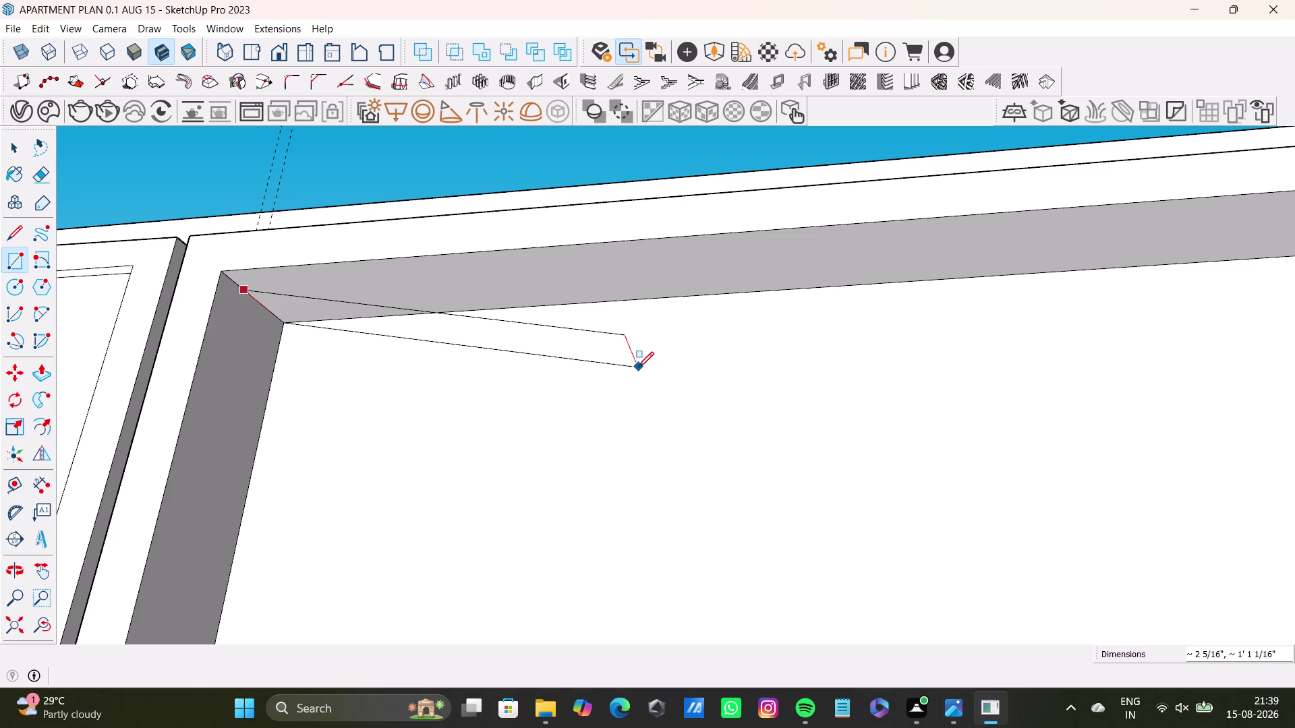
key(space)
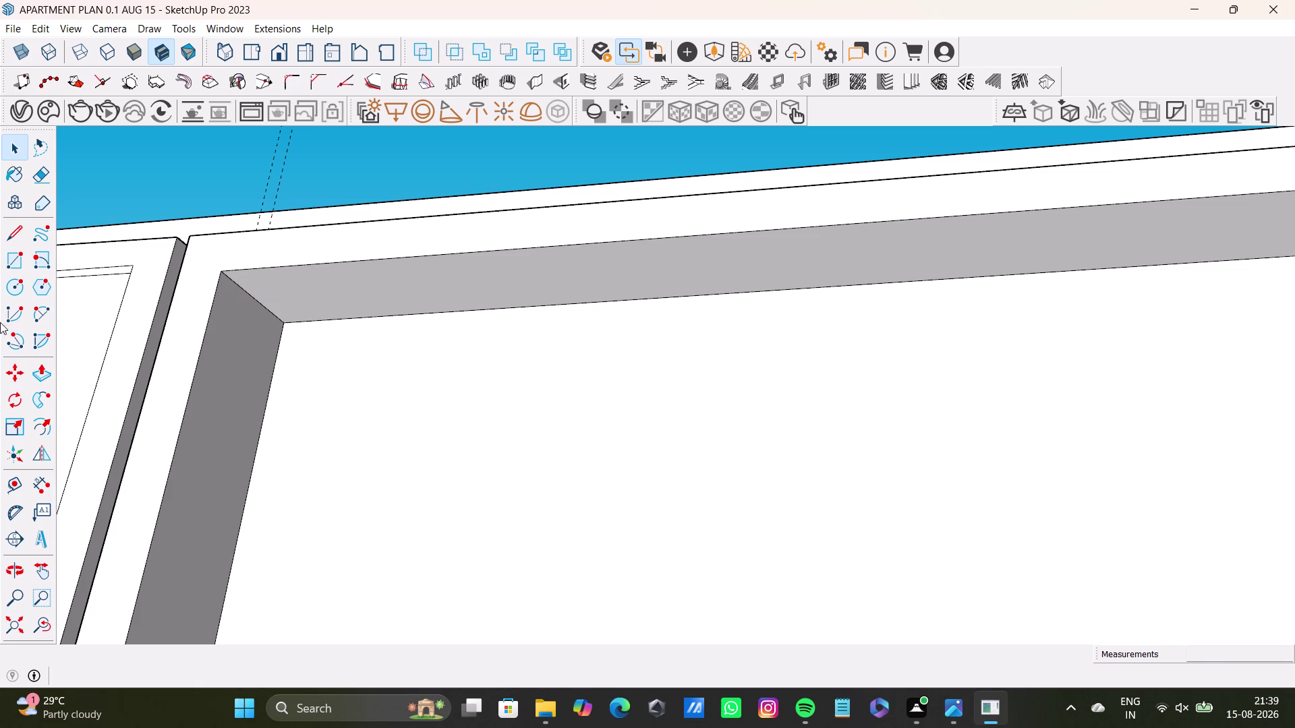
click(12, 259)
scroll(up, 3)
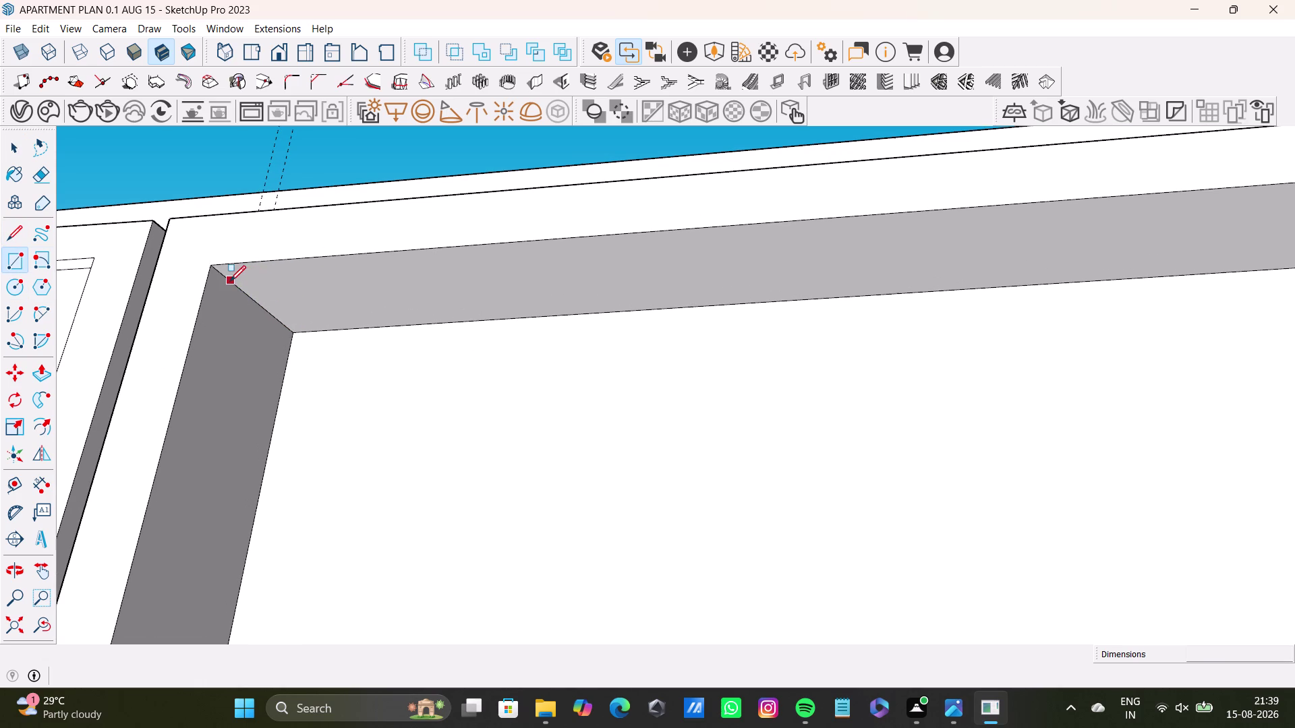
click(230, 281)
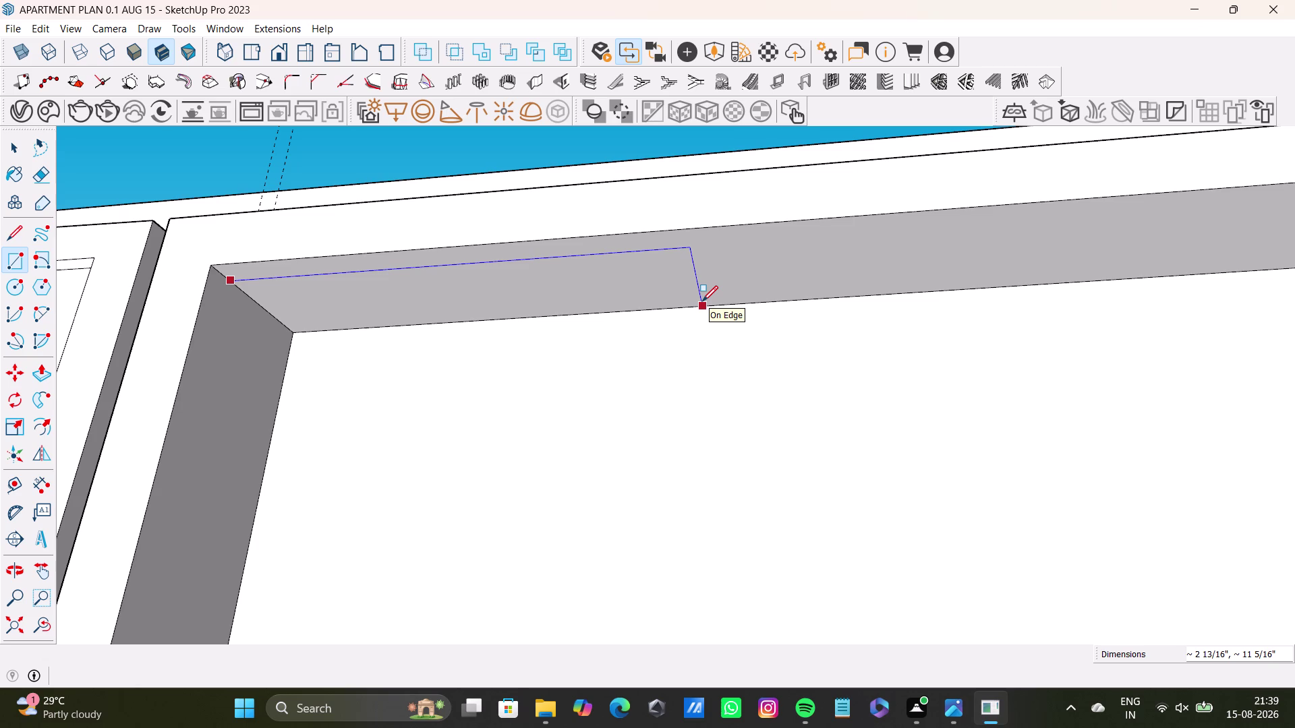
key(space)
scroll(down, 3)
middle_drag(501, 258, 494, 193)
middle_drag(501, 199, 515, 277)
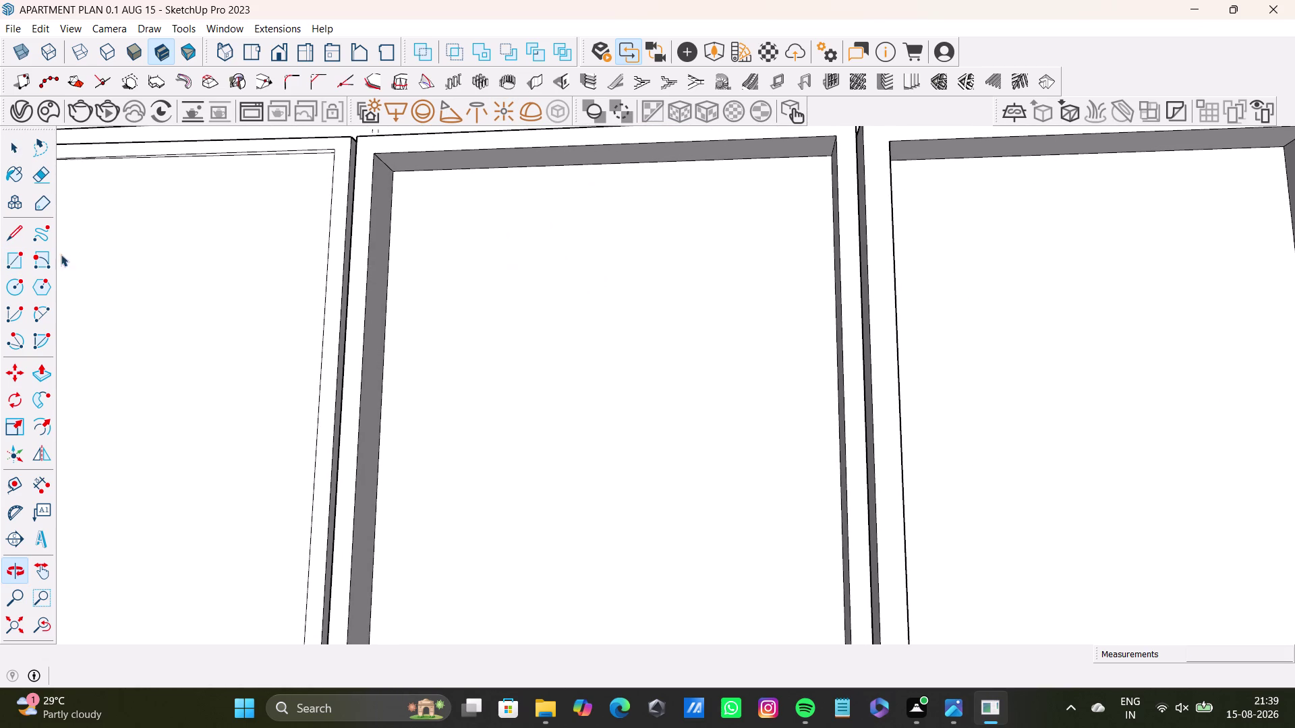
click(10, 261)
scroll(up, 3)
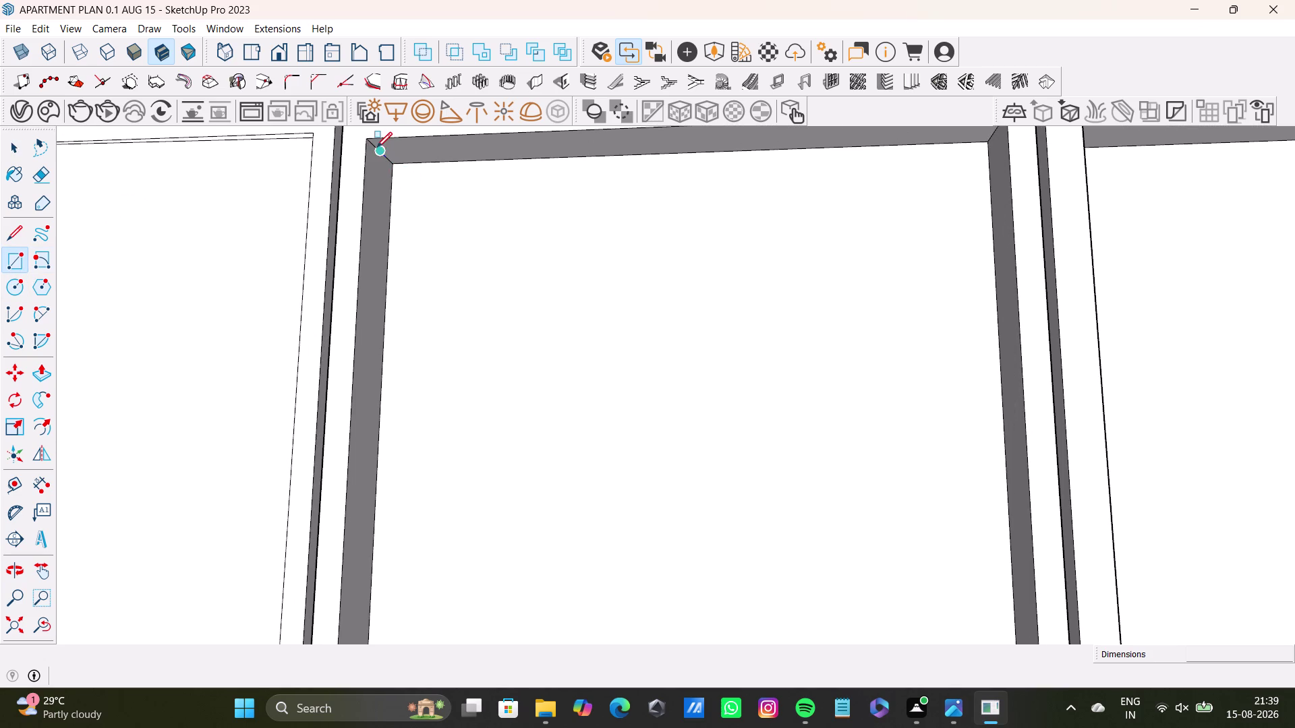
click(374, 149)
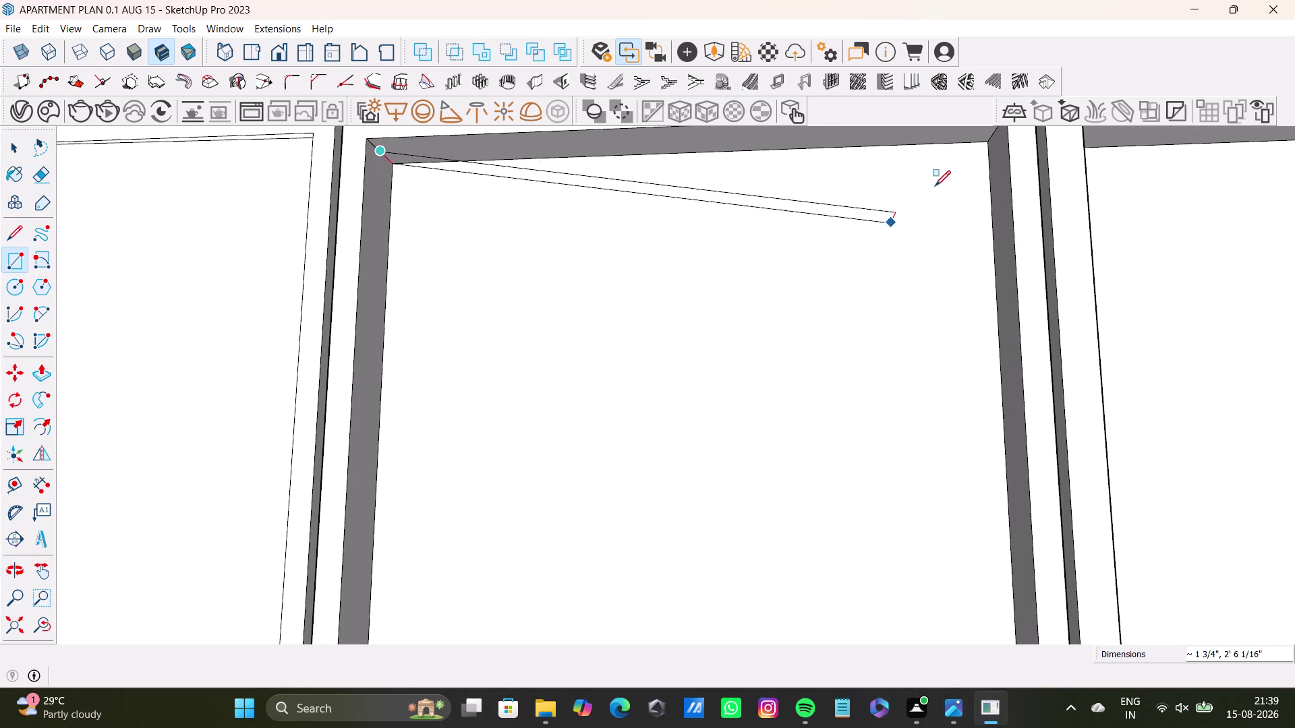
scroll(down, 3)
middle_drag(938, 208, 752, 285)
scroll(up, 3)
key(space)
drag(3, 263, 10, 261)
scroll(up, 3)
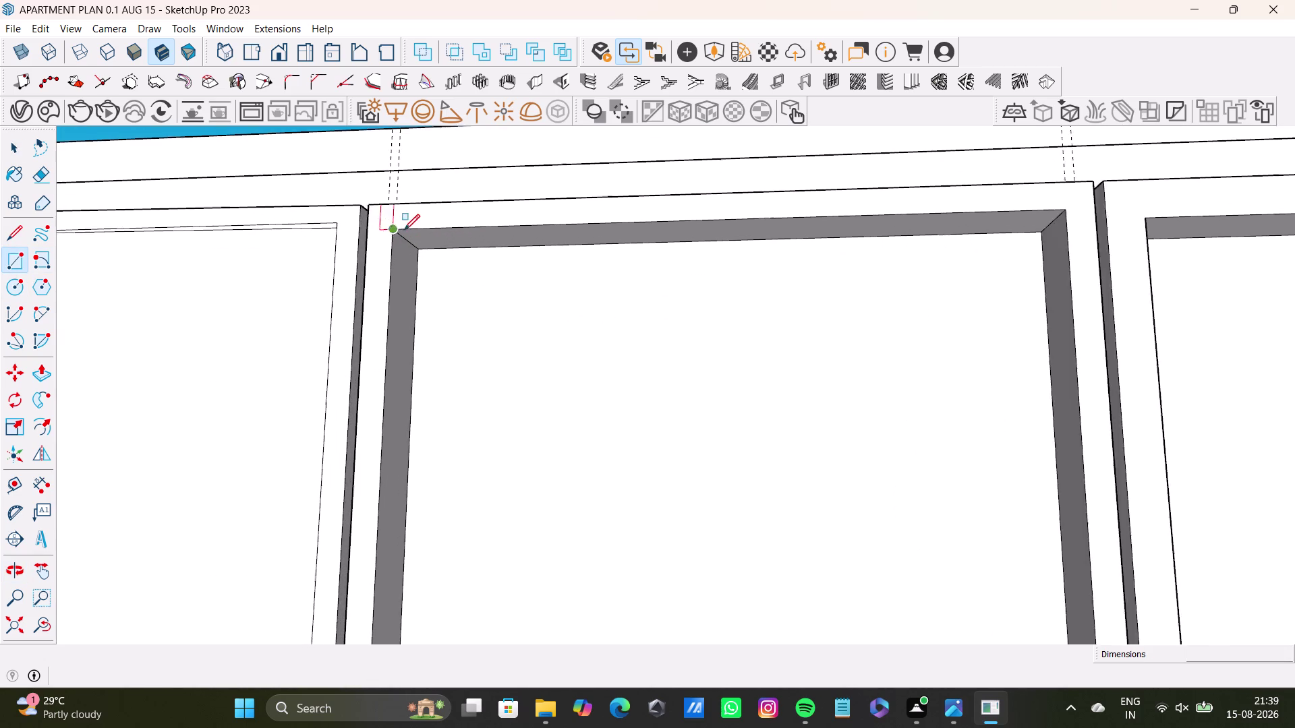
scroll(up, 3)
click(400, 238)
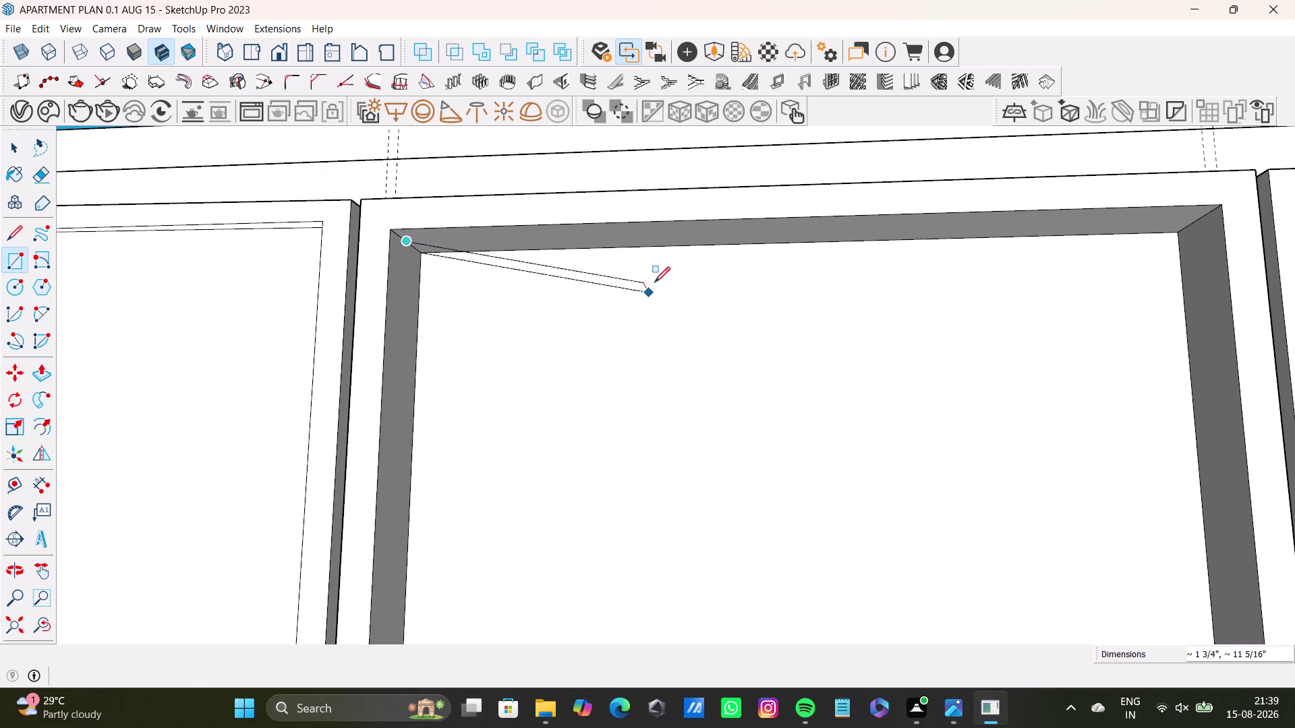
key(space)
scroll(down, 3)
scroll(down, 3)
middle_drag(403, 315, 409, 244)
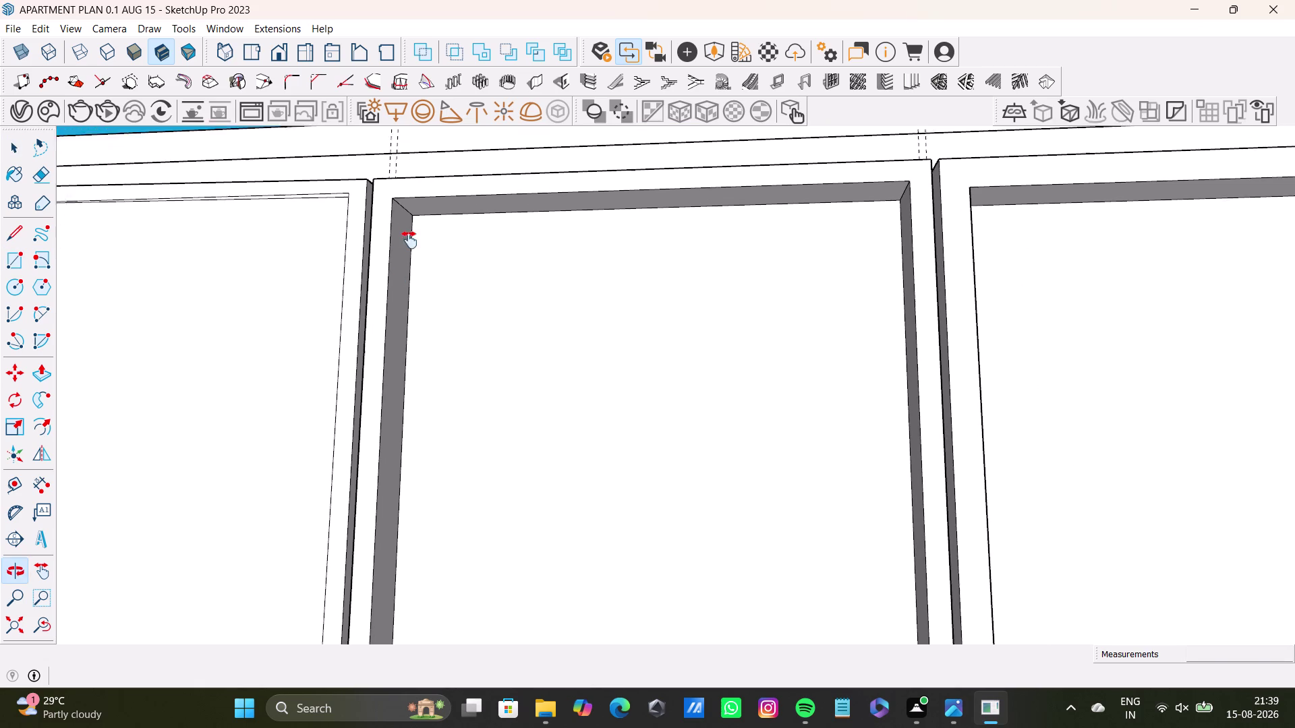
middle_drag(409, 244, 410, 238)
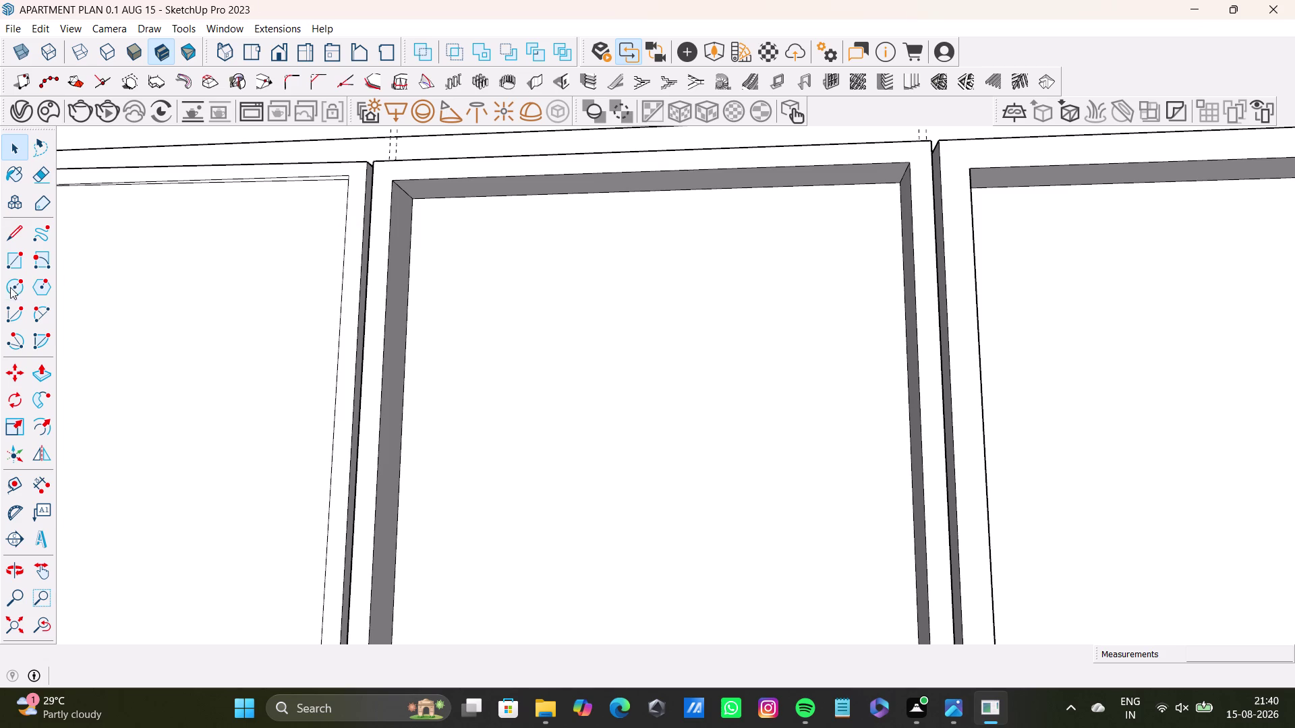
click(14, 258)
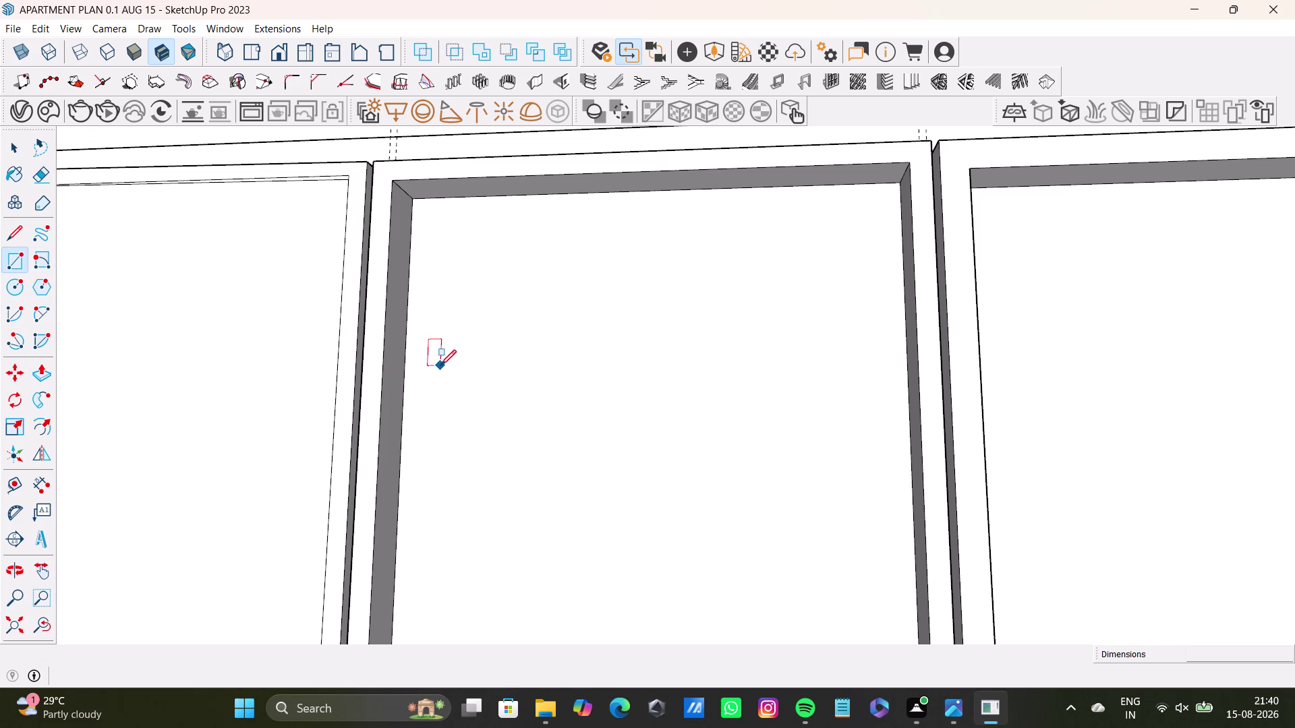
click(401, 186)
scroll(down, 3)
scroll(down, 3)
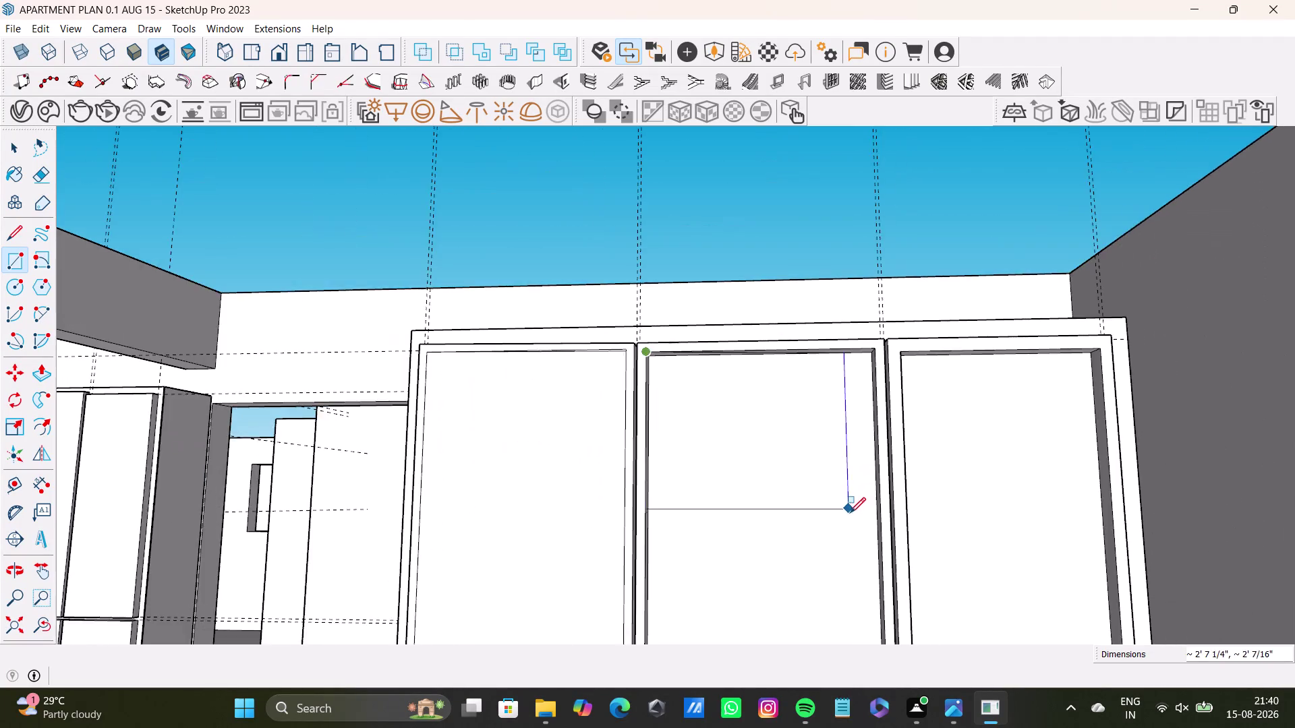
scroll(down, 3)
middle_drag(849, 513, 737, 401)
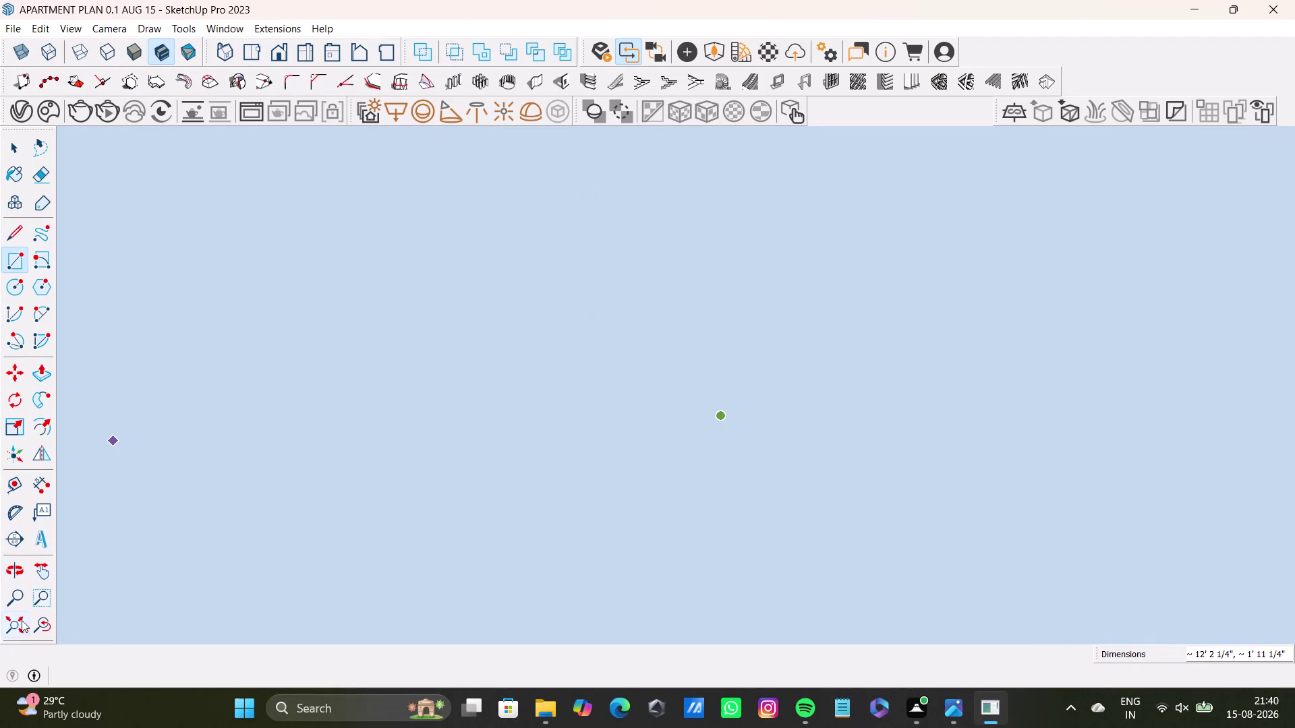
click(50, 627)
click(14, 624)
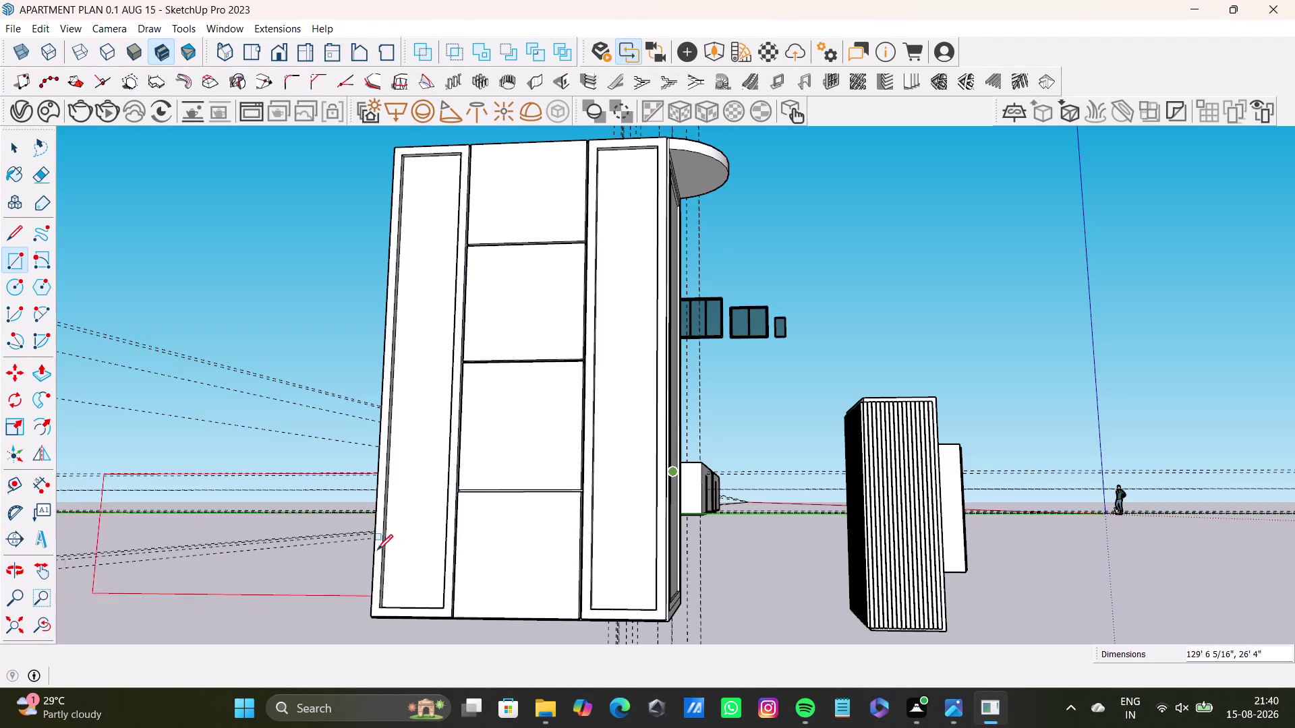
middle_drag(743, 490, 714, 727)
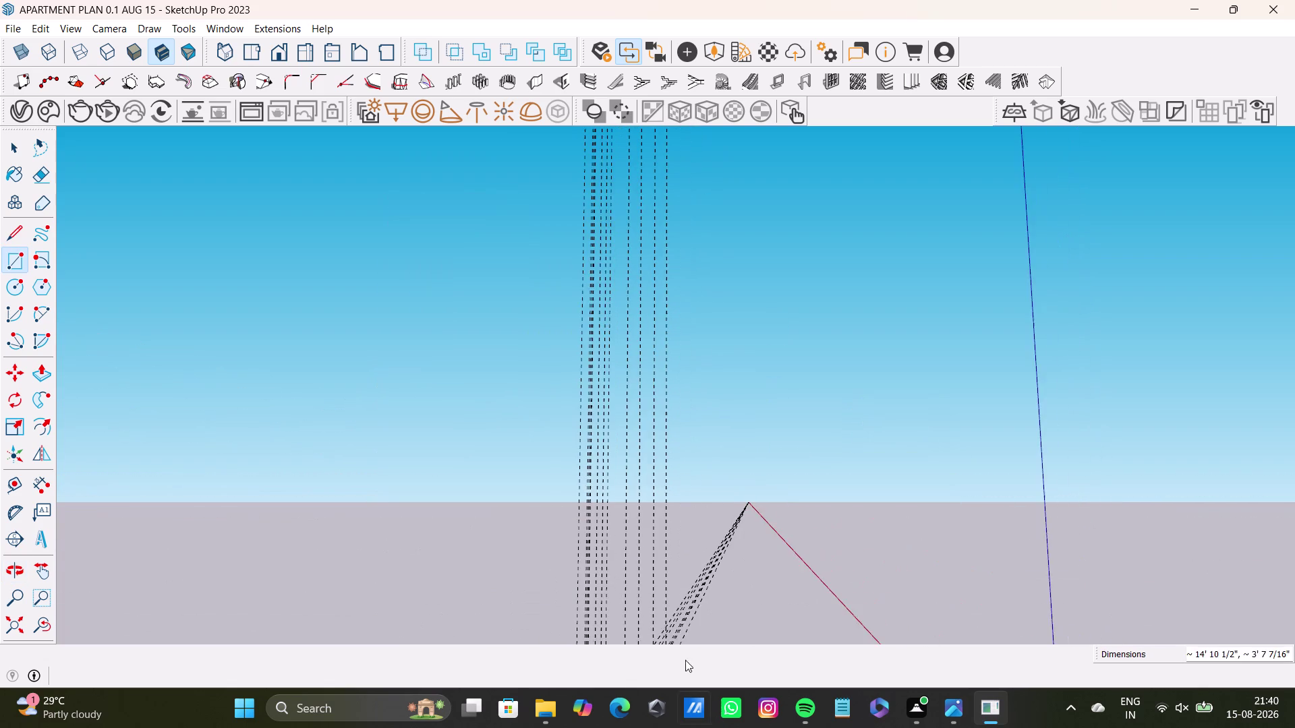
scroll(up, 3)
middle_drag(640, 612, 620, 288)
middle_drag(614, 570, 612, 651)
scroll(up, 3)
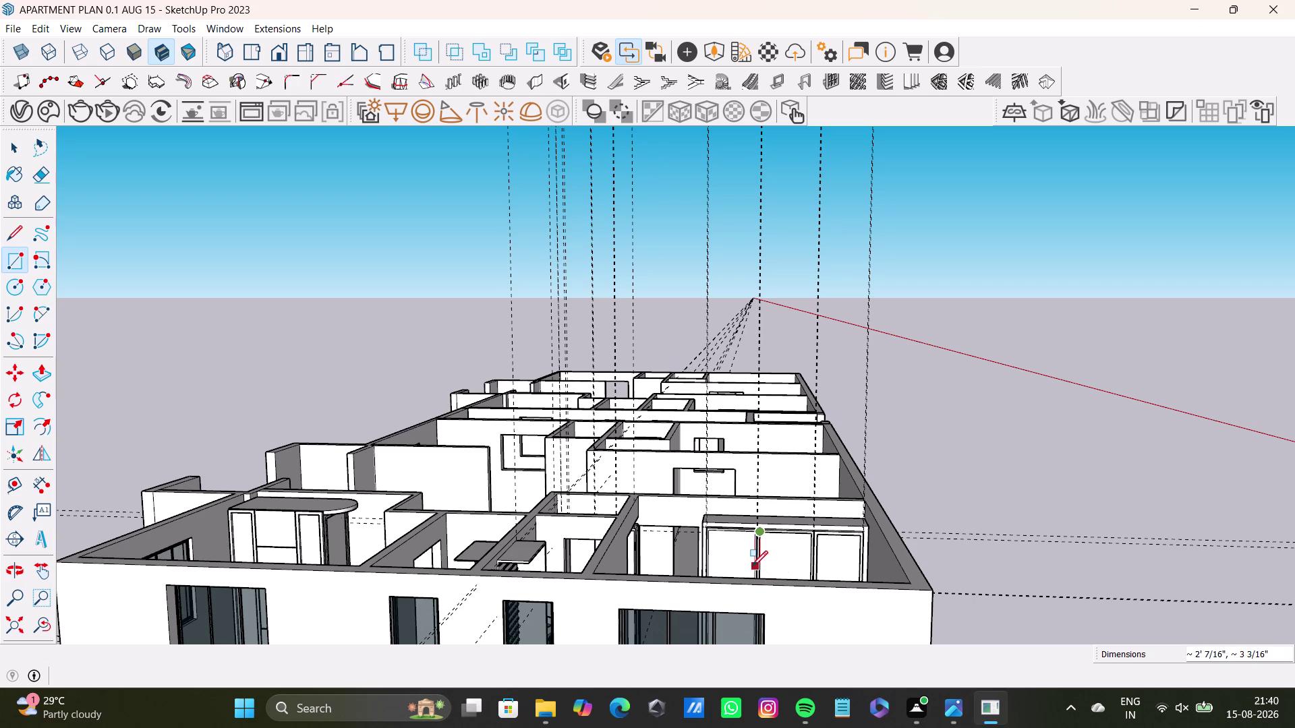
scroll(down, 3)
middle_drag(785, 555, 749, 431)
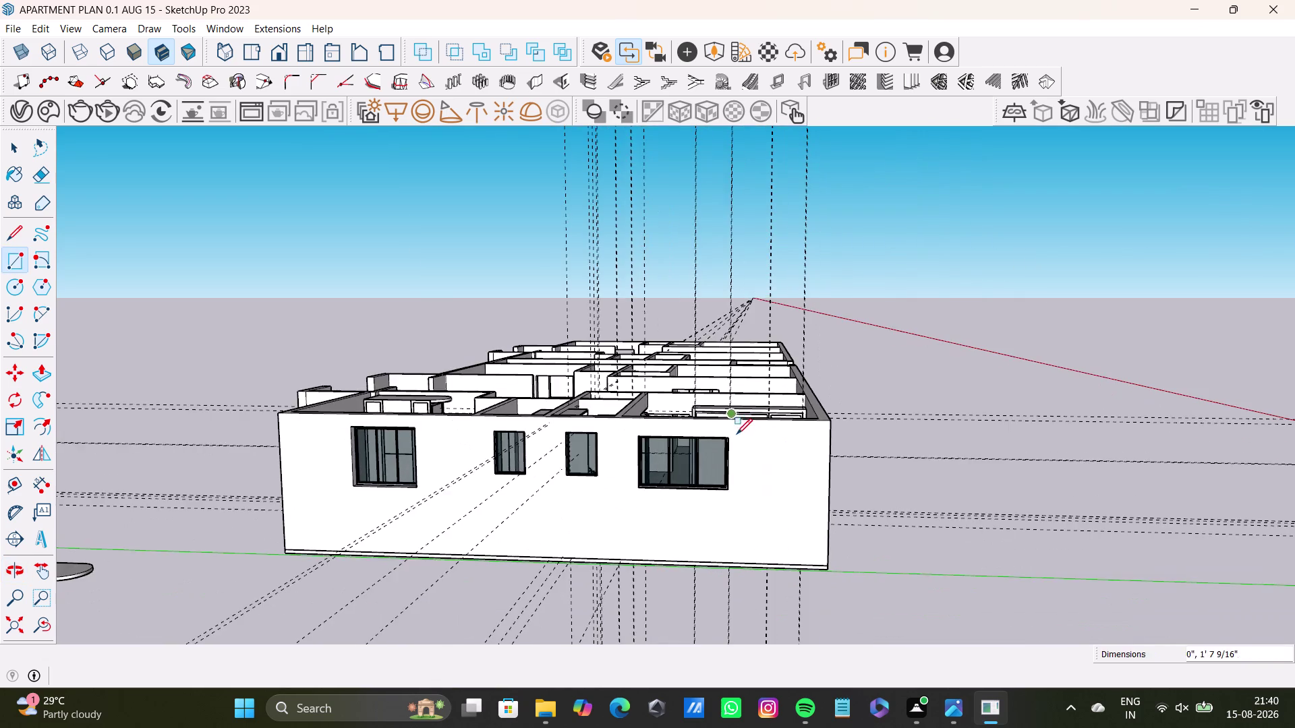
middle_drag(736, 434, 745, 536)
scroll(up, 3)
middle_drag(737, 427, 760, 659)
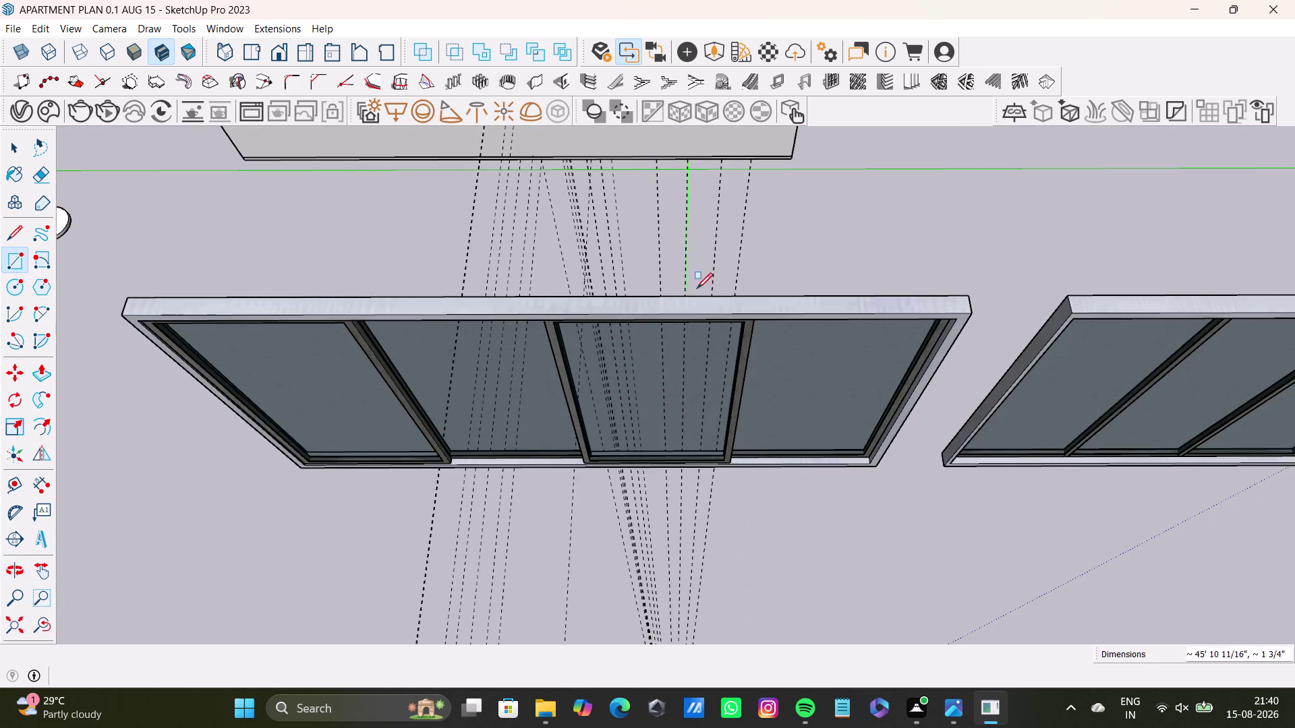
middle_drag(720, 161, 733, 441)
scroll(up, 3)
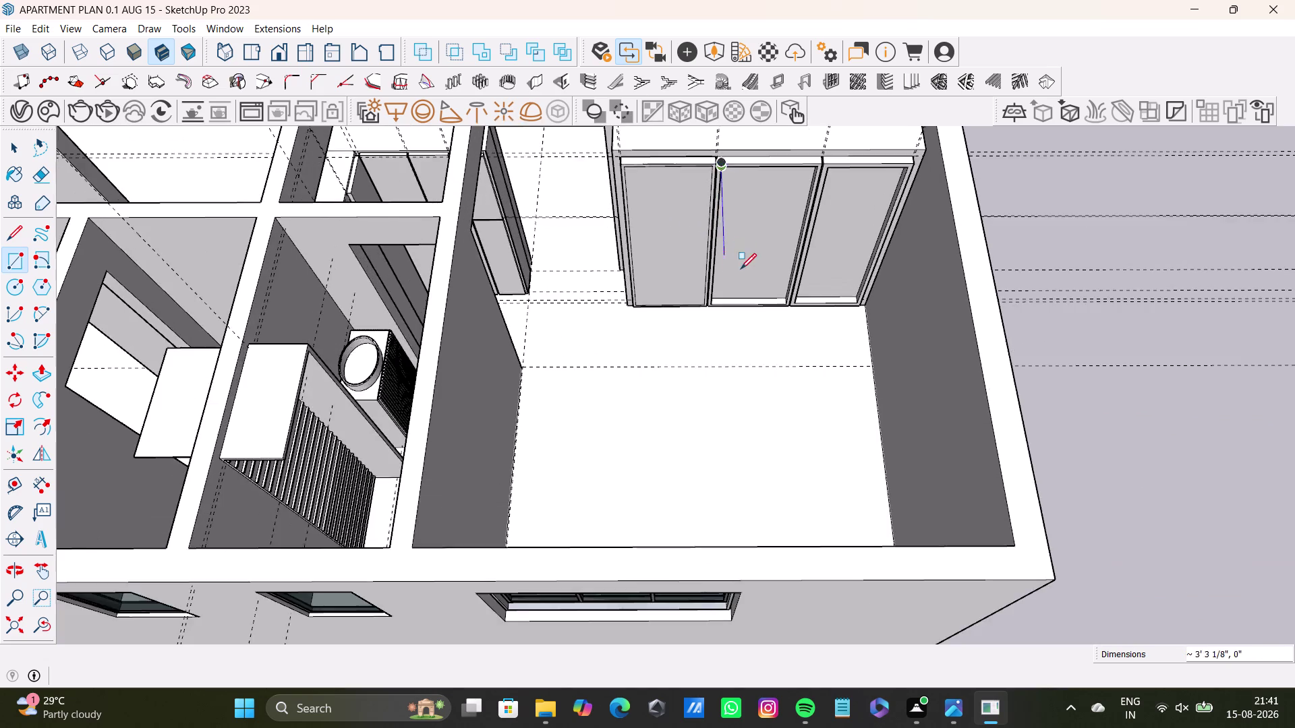
scroll(up, 3)
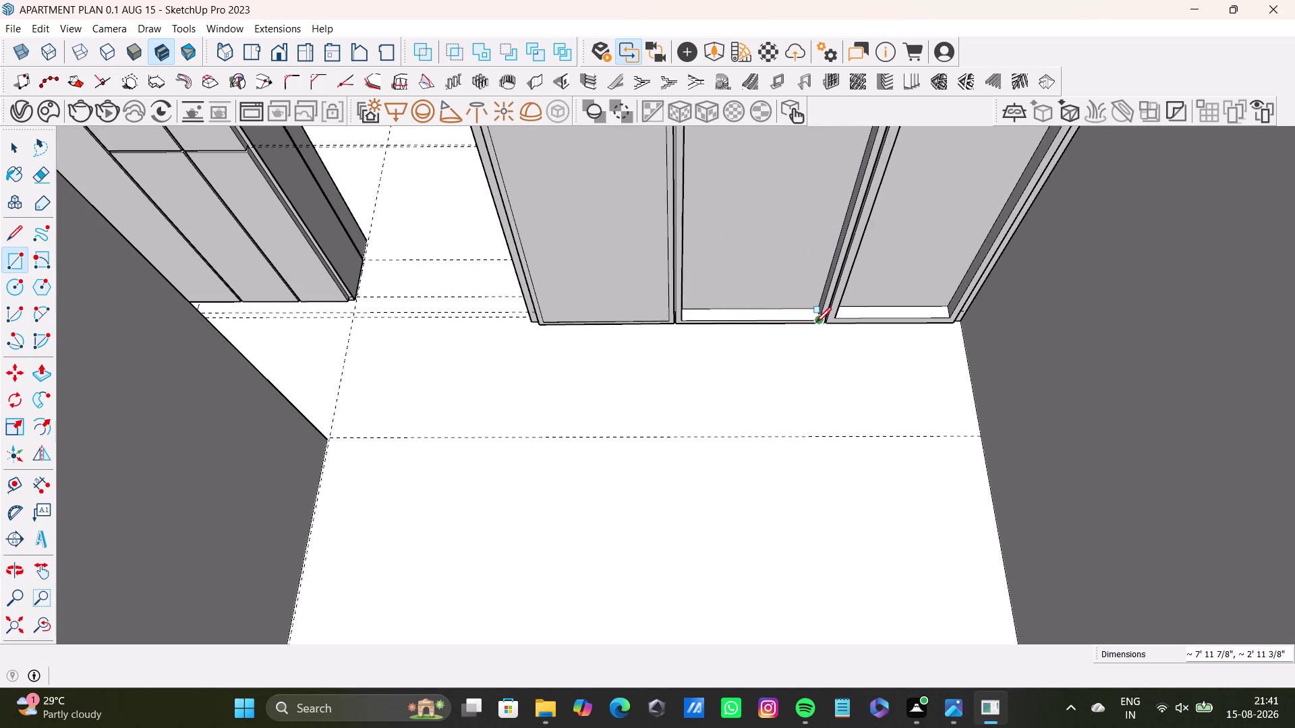
key(space)
scroll(down, 3)
middle_drag(778, 303, 767, 372)
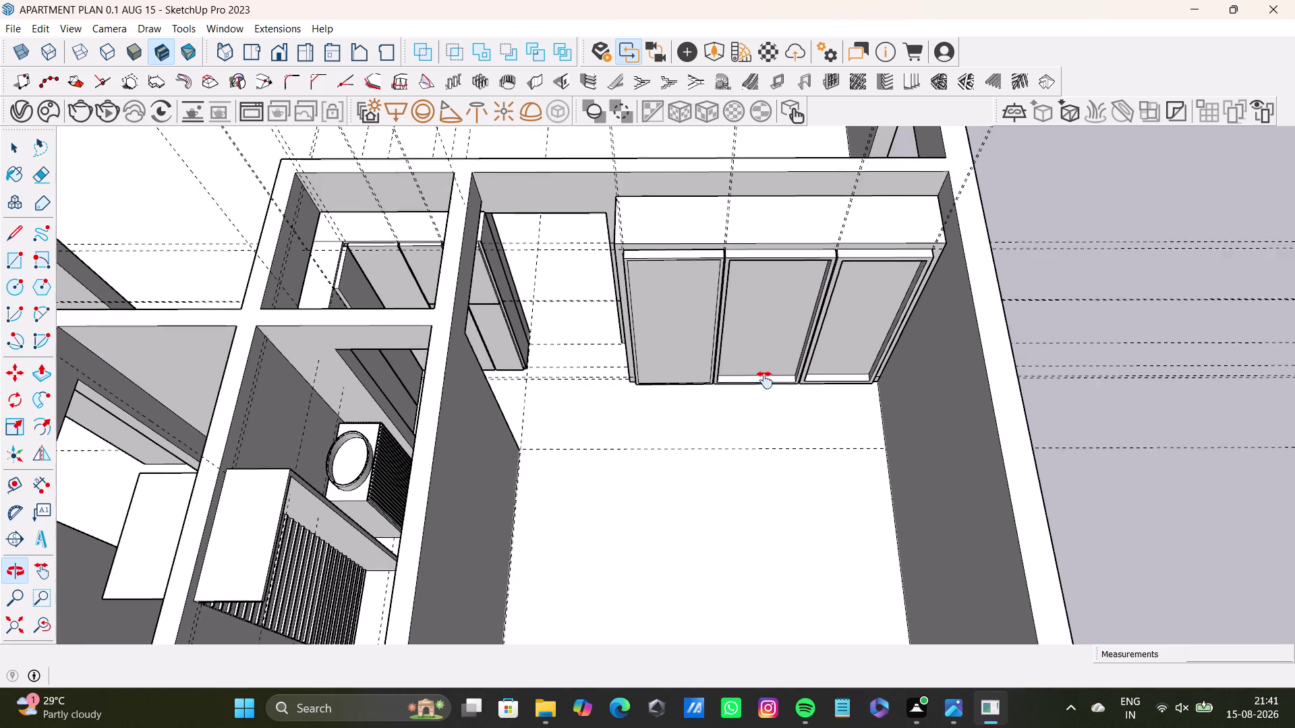
middle_drag(767, 372, 762, 391)
middle_drag(761, 368, 714, 217)
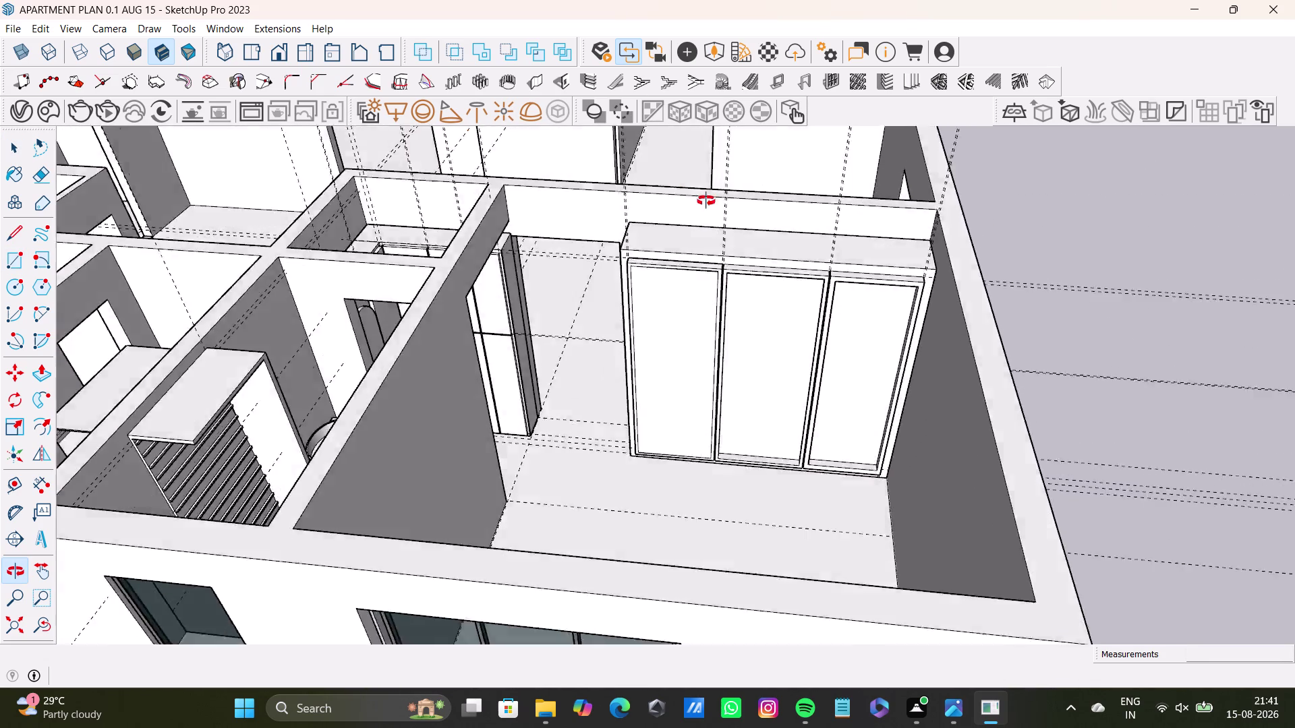
middle_drag(715, 217, 634, 175)
click(14, 260)
scroll(up, 3)
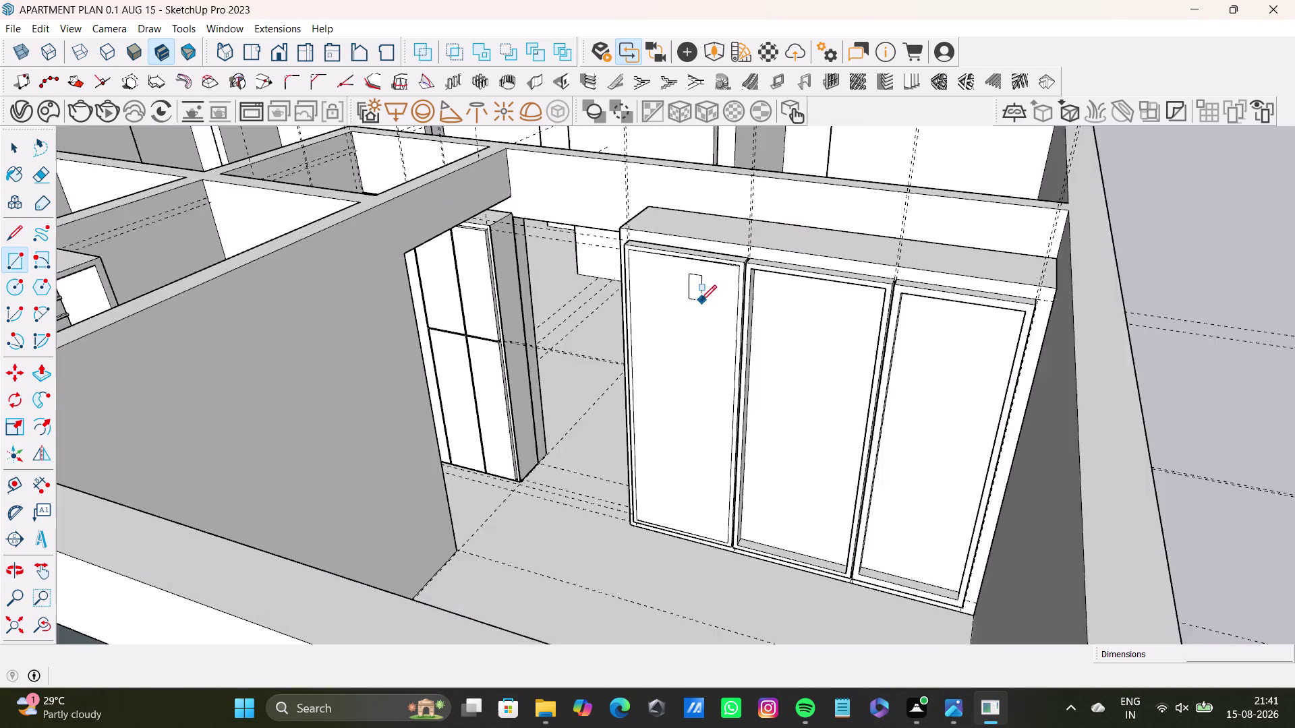
scroll(up, 3)
middle_drag(823, 309, 799, 188)
scroll(up, 3)
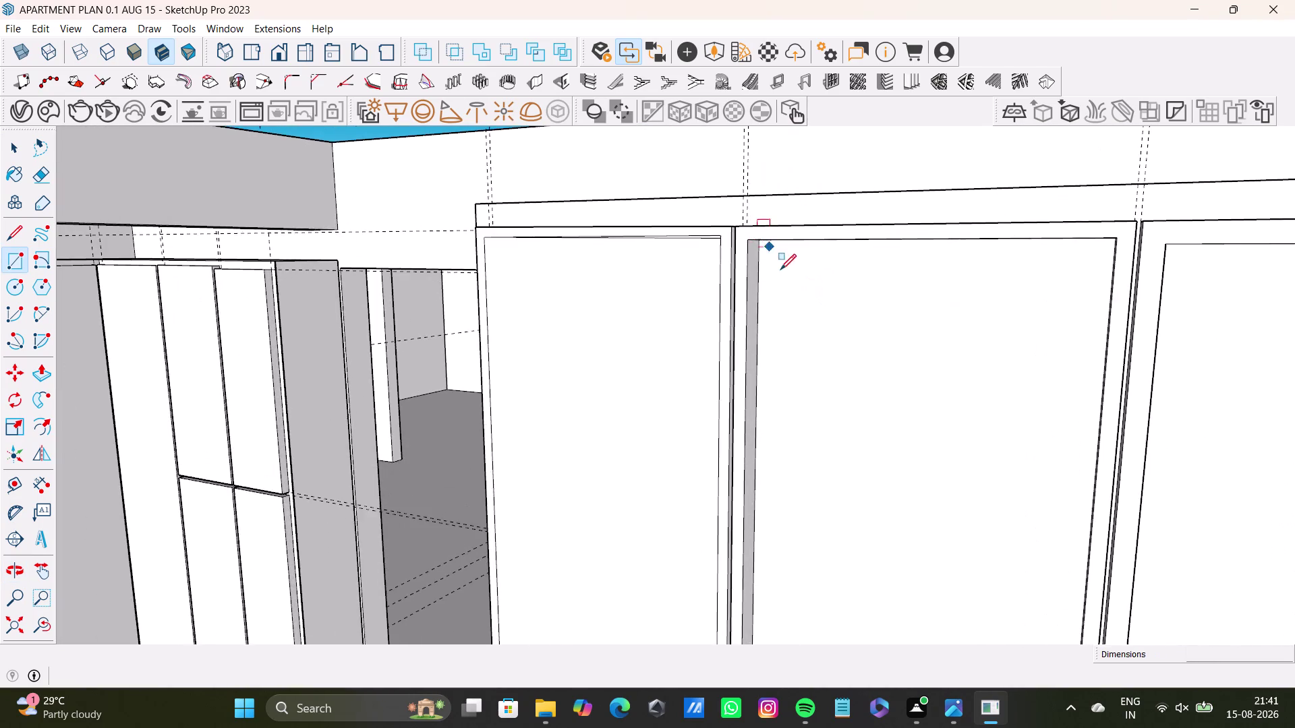
middle_drag(788, 271, 768, 181)
scroll(up, 3)
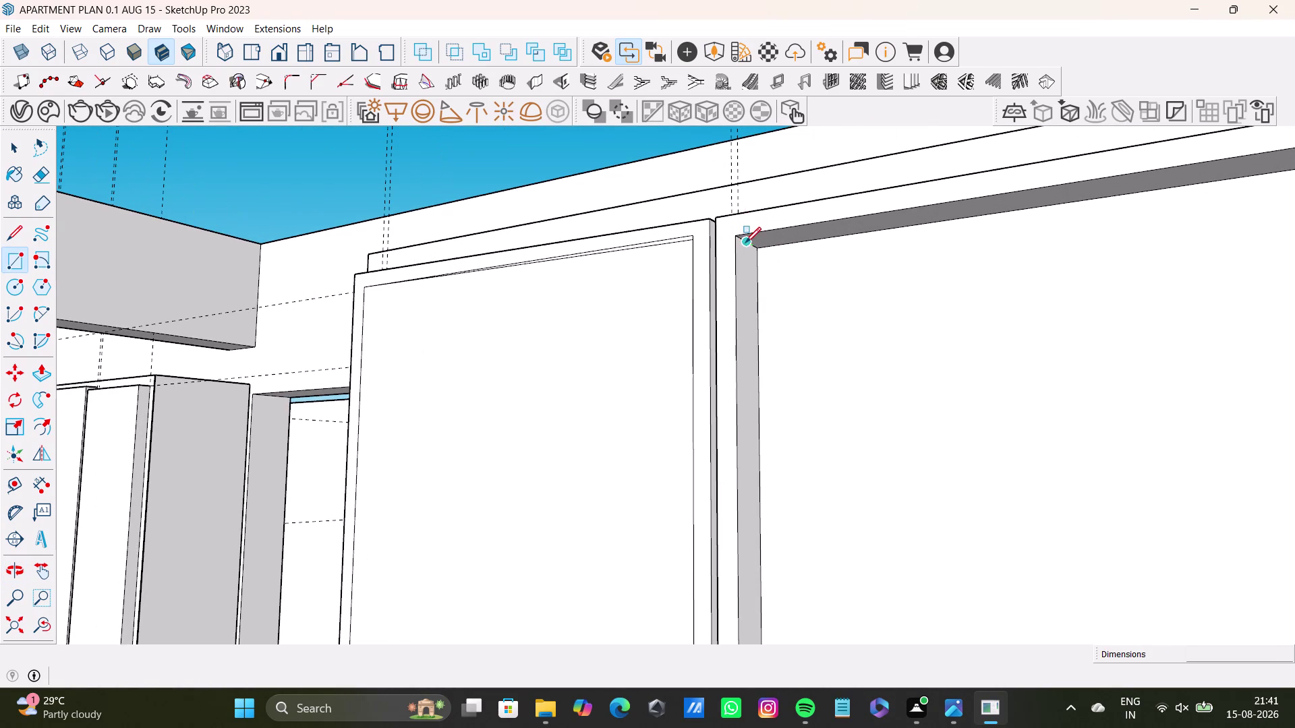
click(745, 241)
scroll(down, 3)
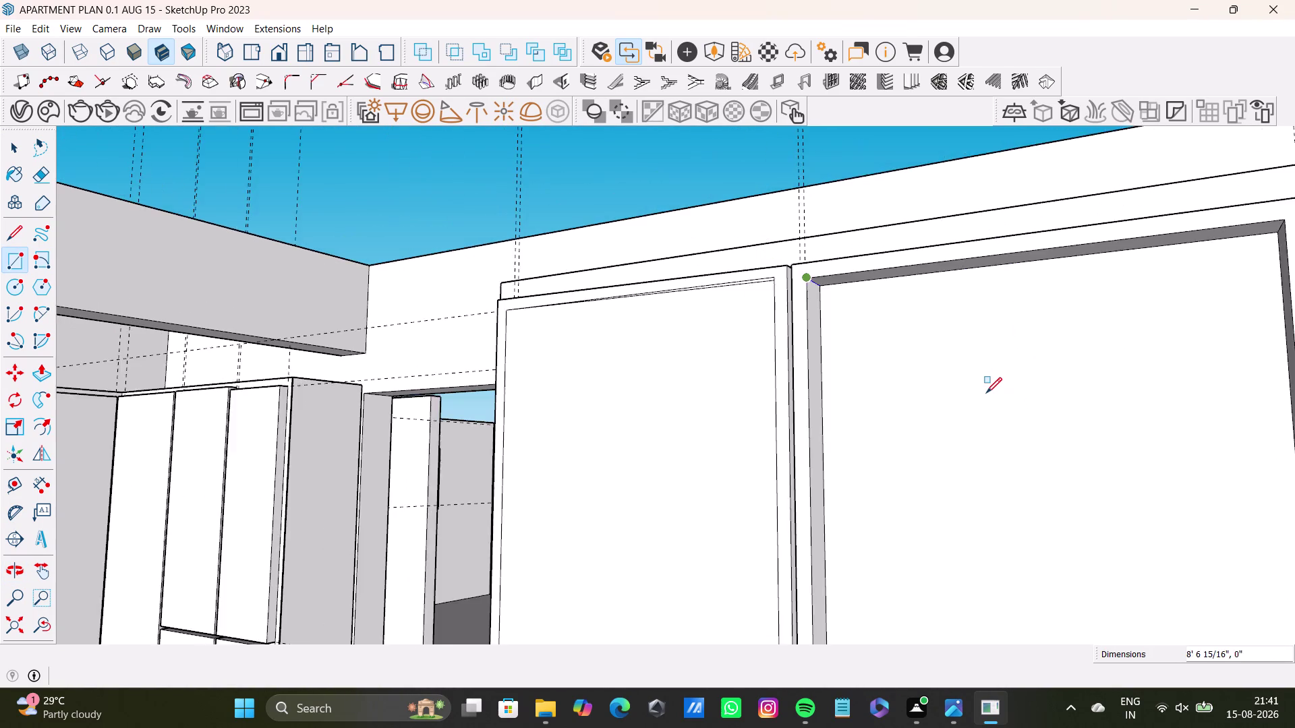
scroll(down, 3)
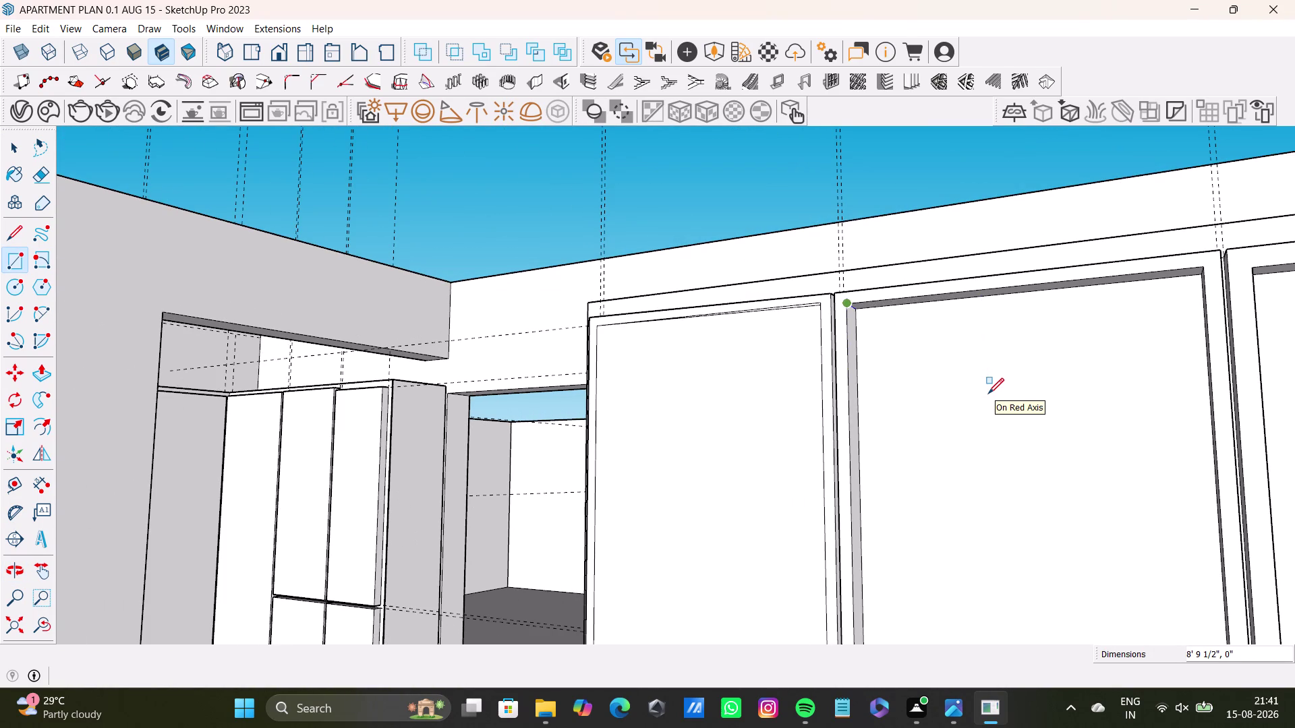